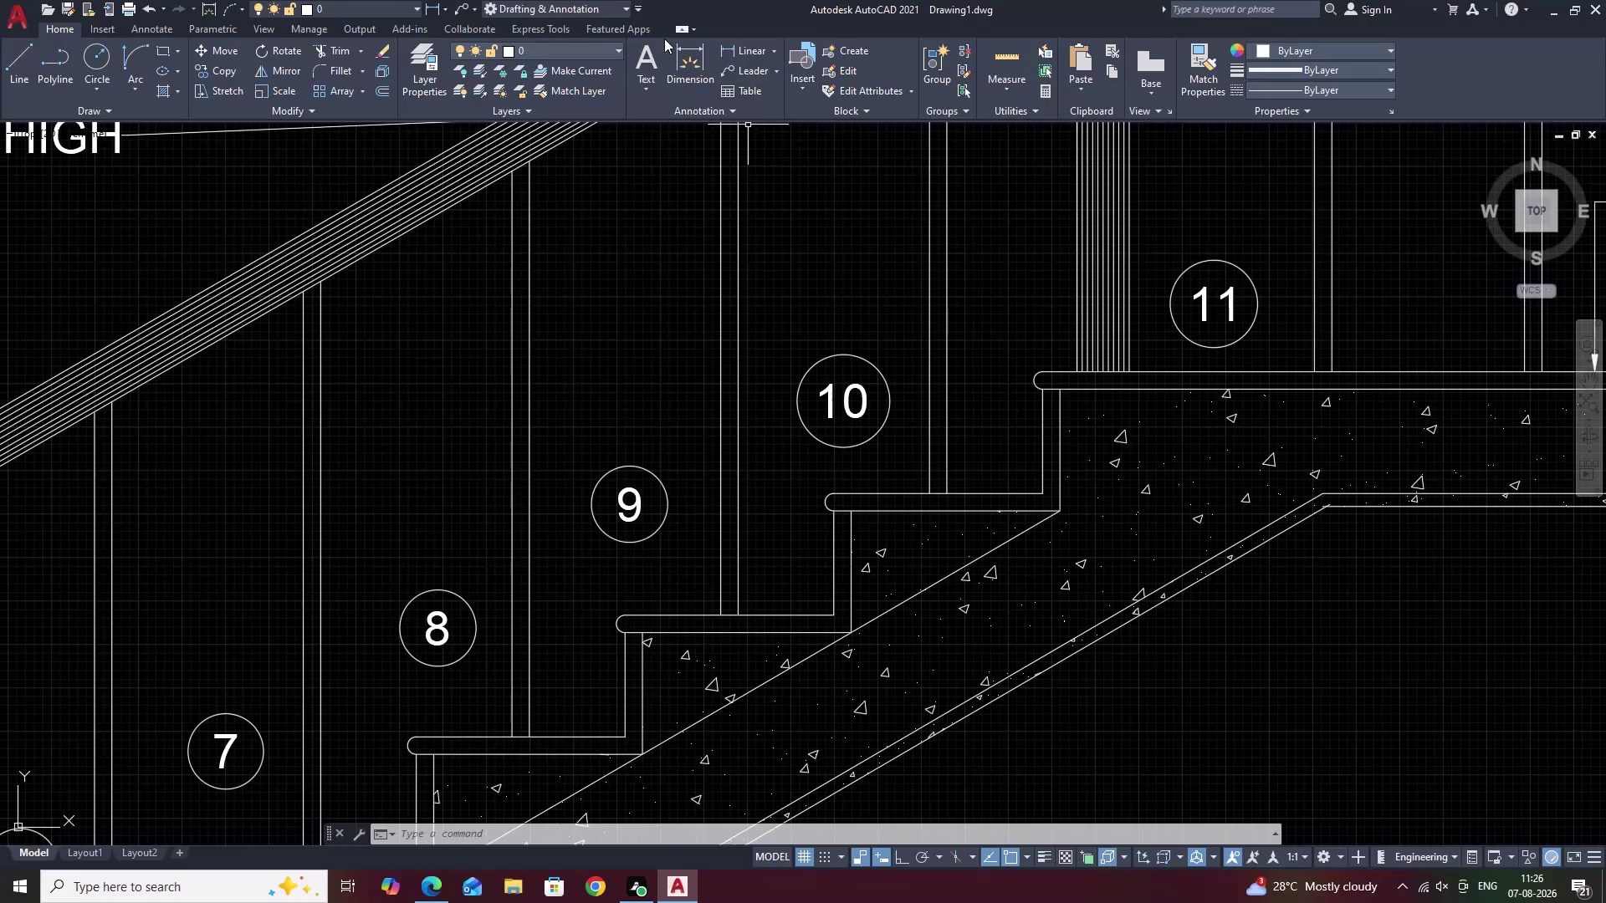
Dimension the landing width from the stair's inner corner to the wall face (3'-3.00").
click(736, 44)
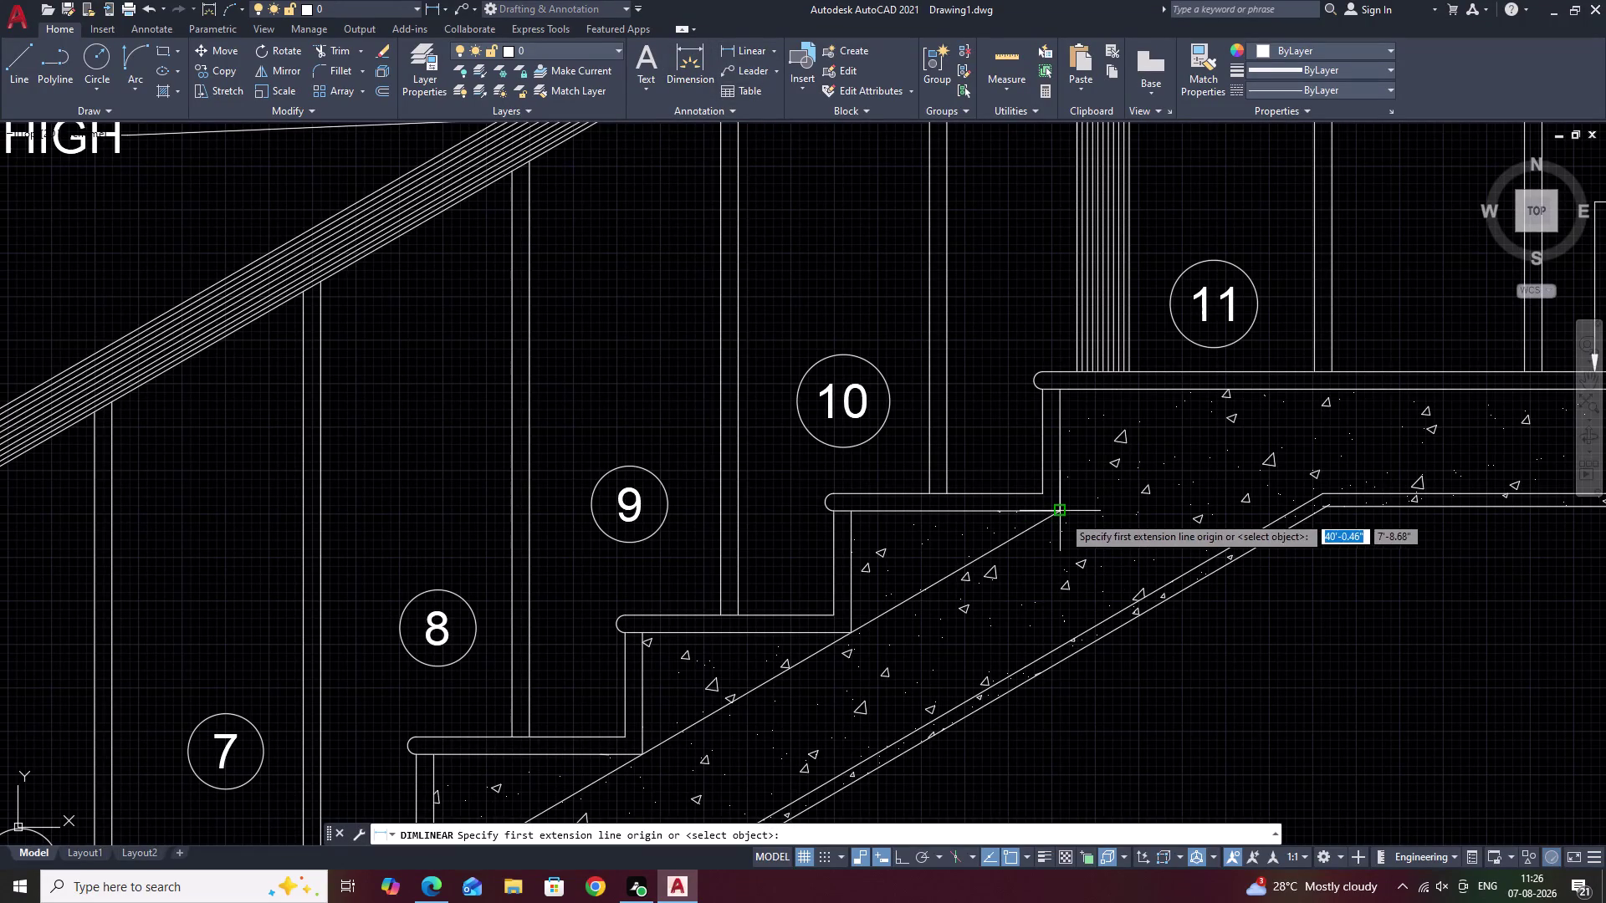
click(1064, 515)
middle_drag(1494, 565, 837, 542)
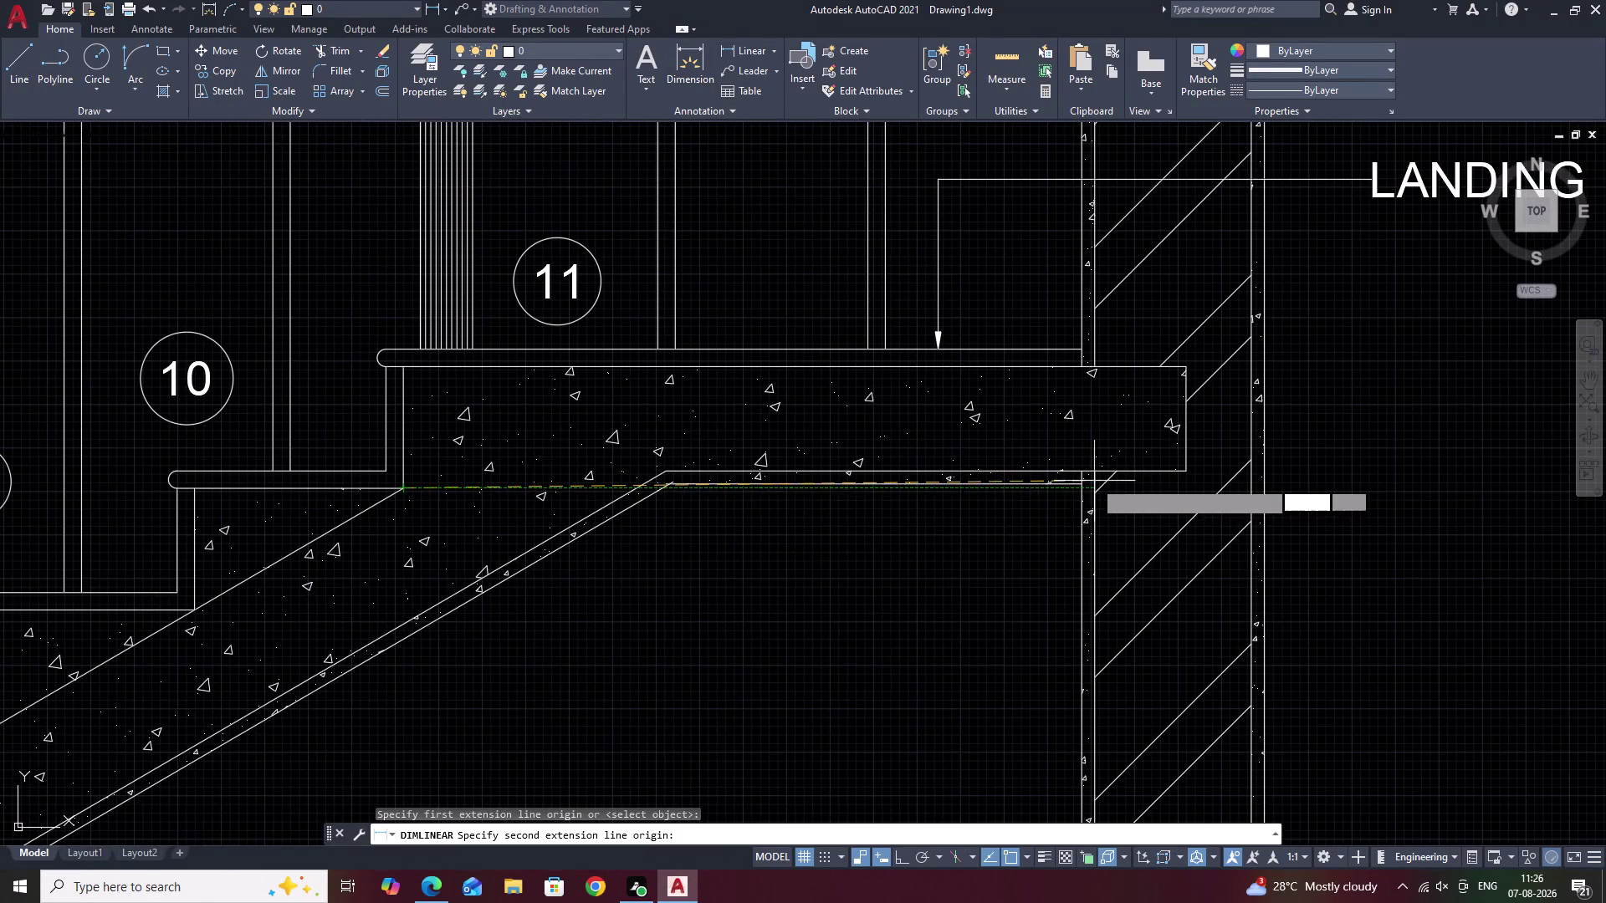
click(1086, 469)
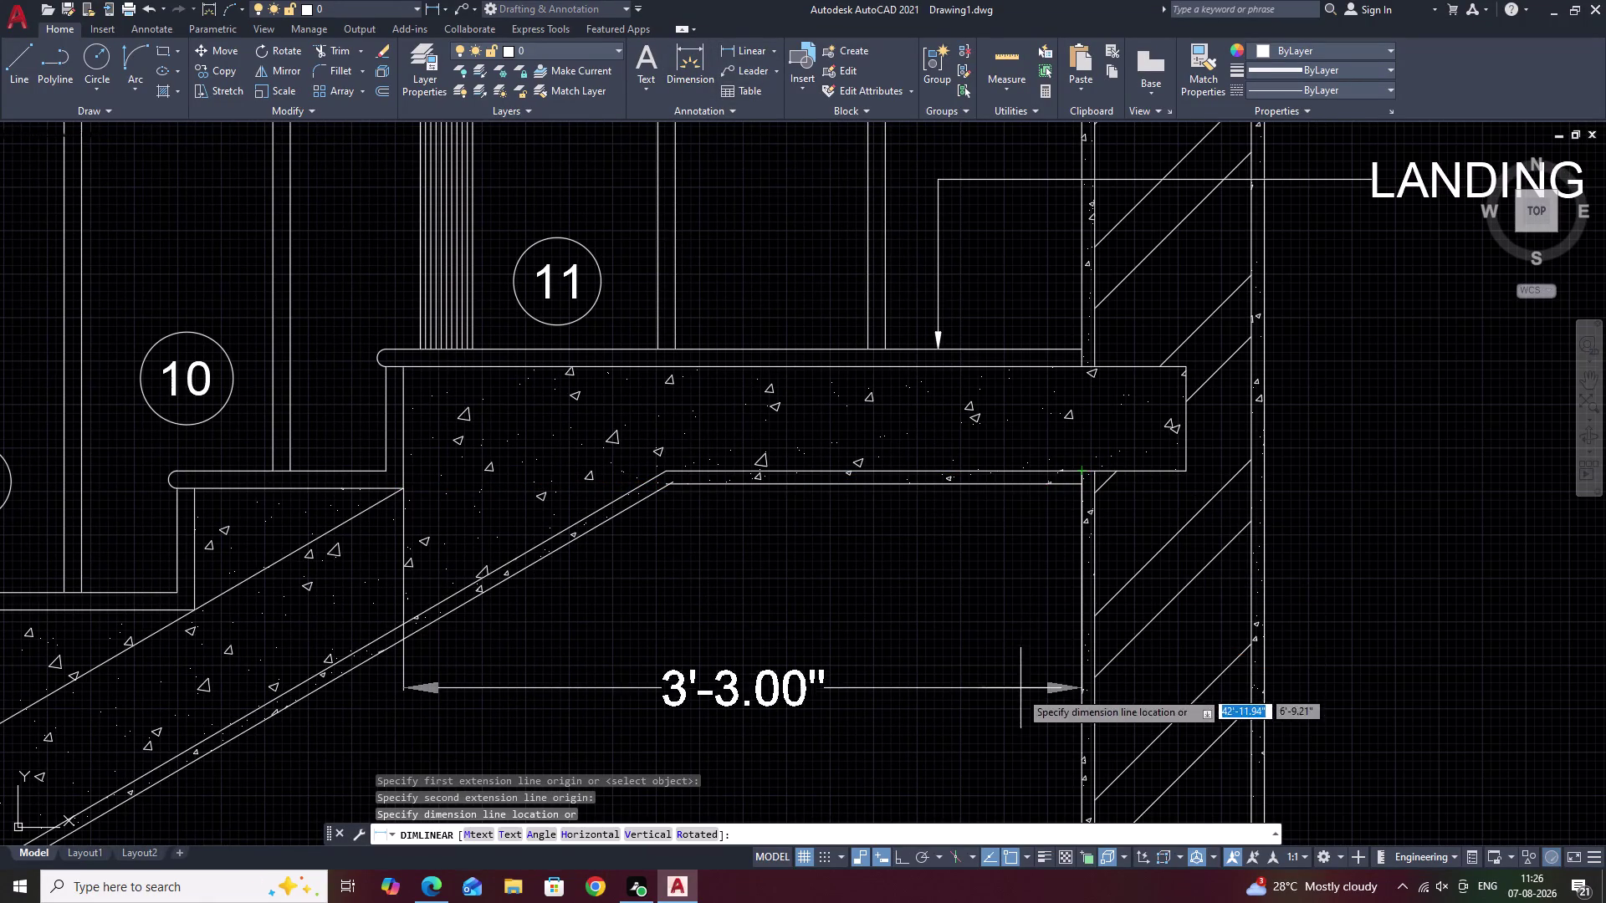
middle_drag(1011, 724, 1021, 484)
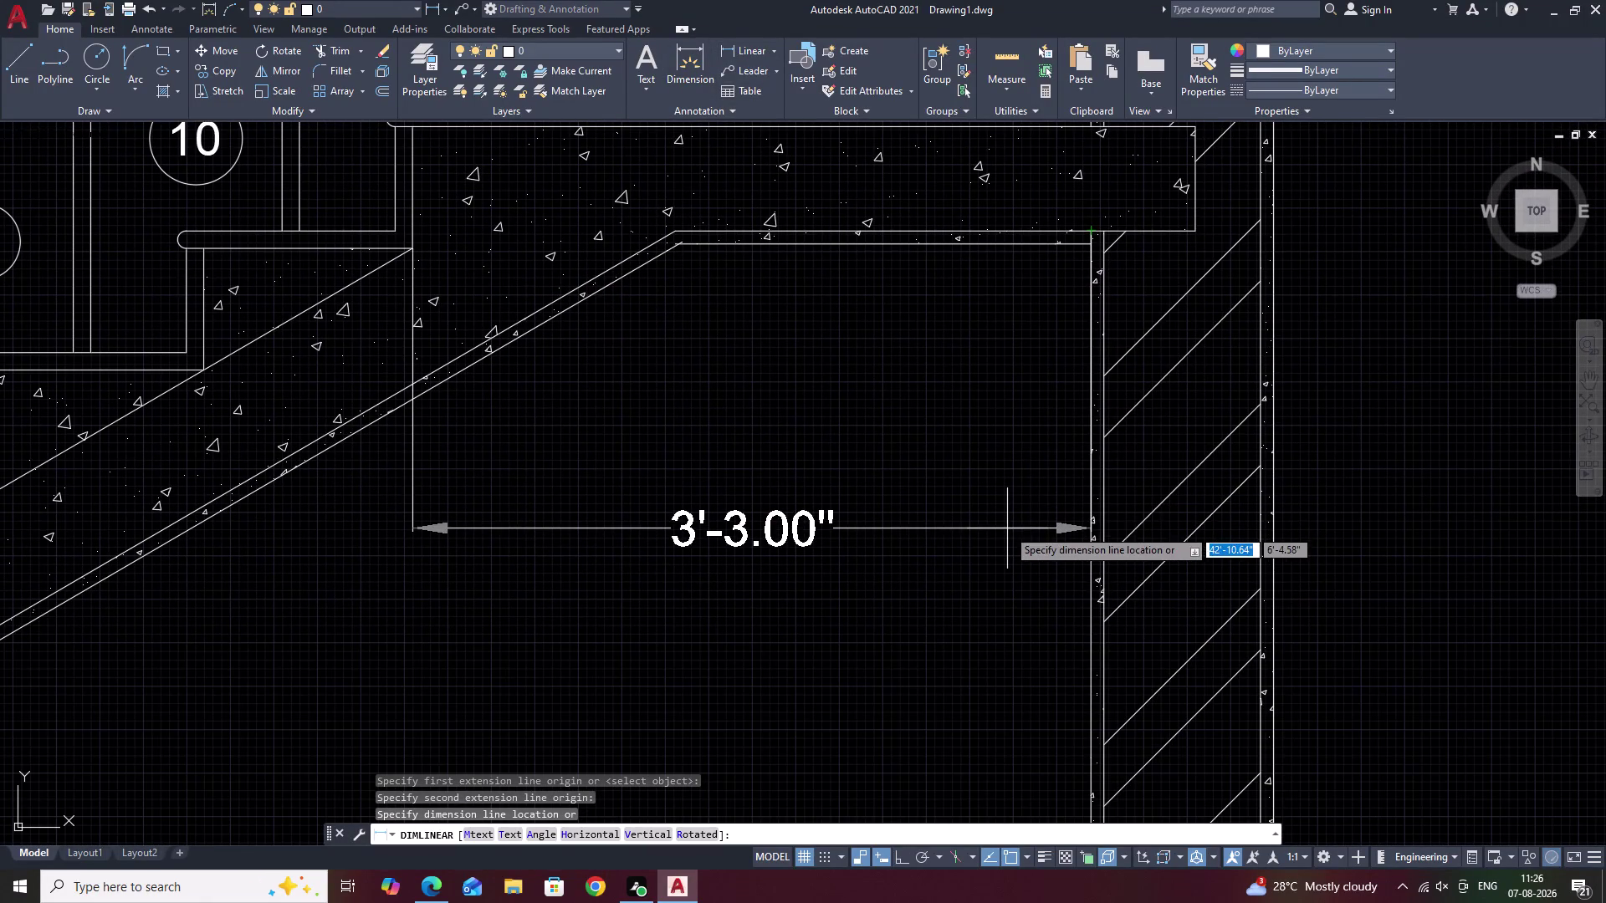
click(1007, 528)
scroll(down, 3)
scroll(down, 3)
middle_drag(1105, 617, 1164, 490)
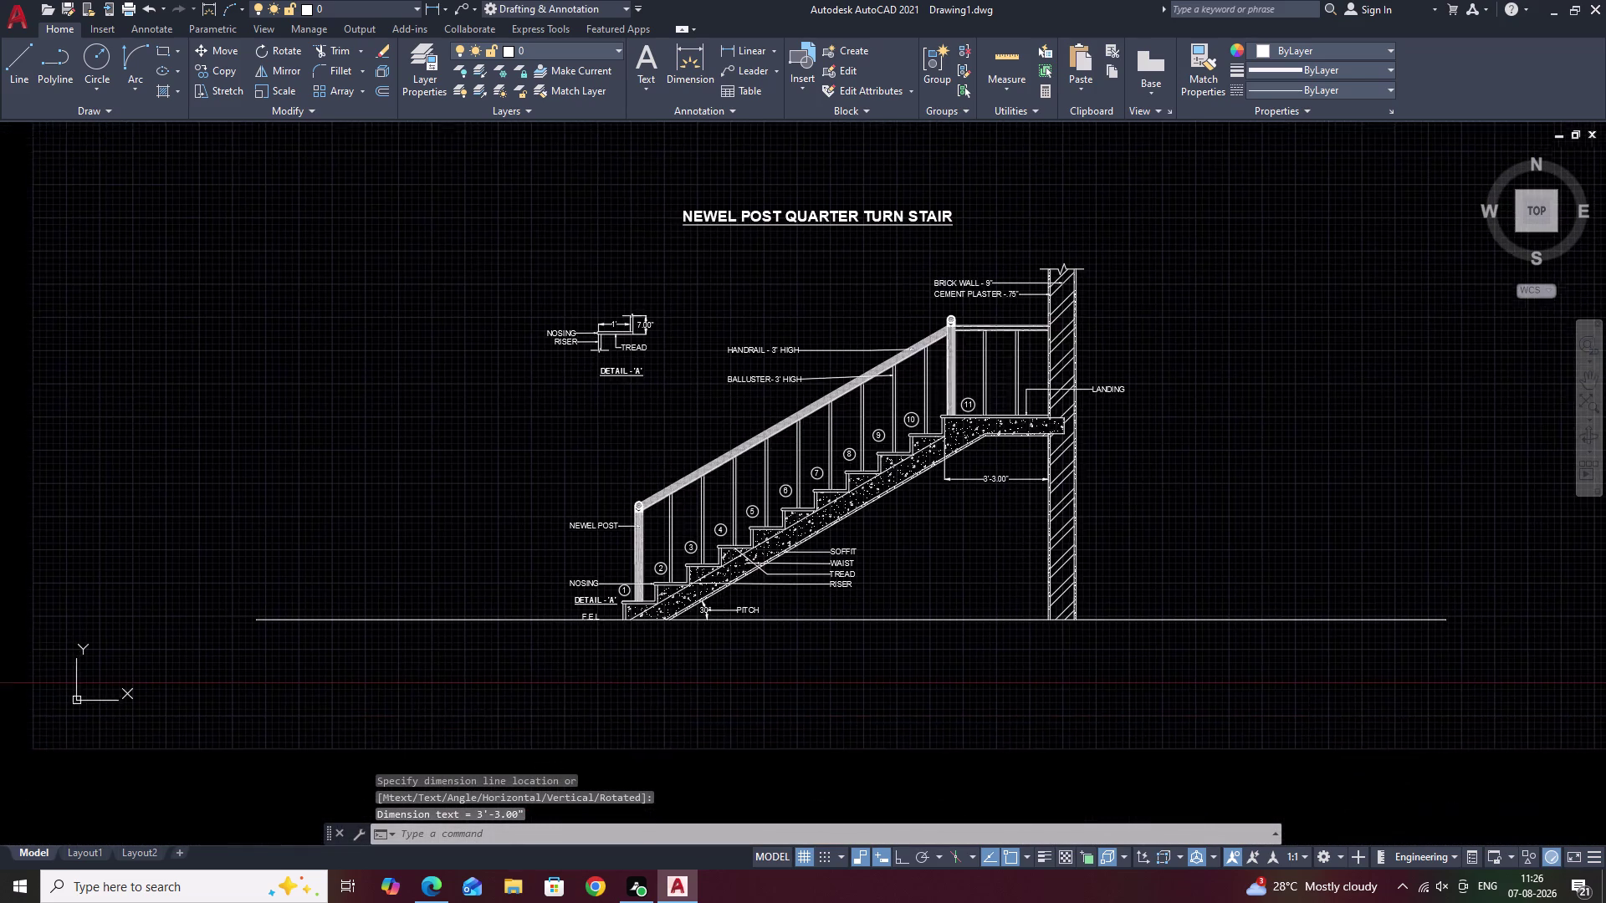
scroll(up, 3)
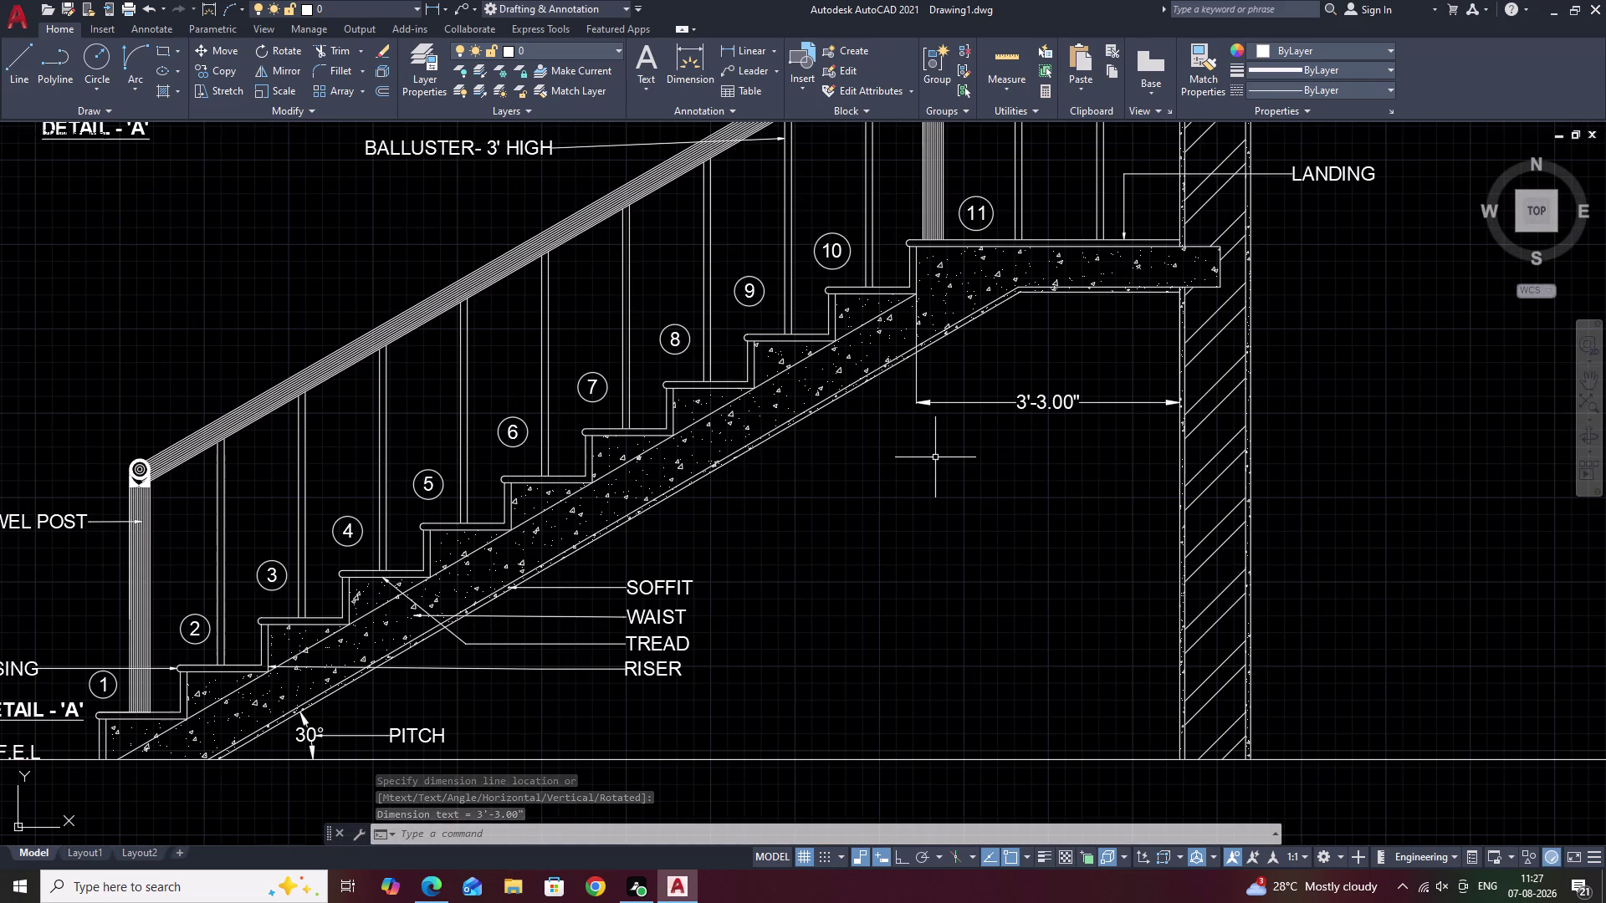
text(D)
key(space)
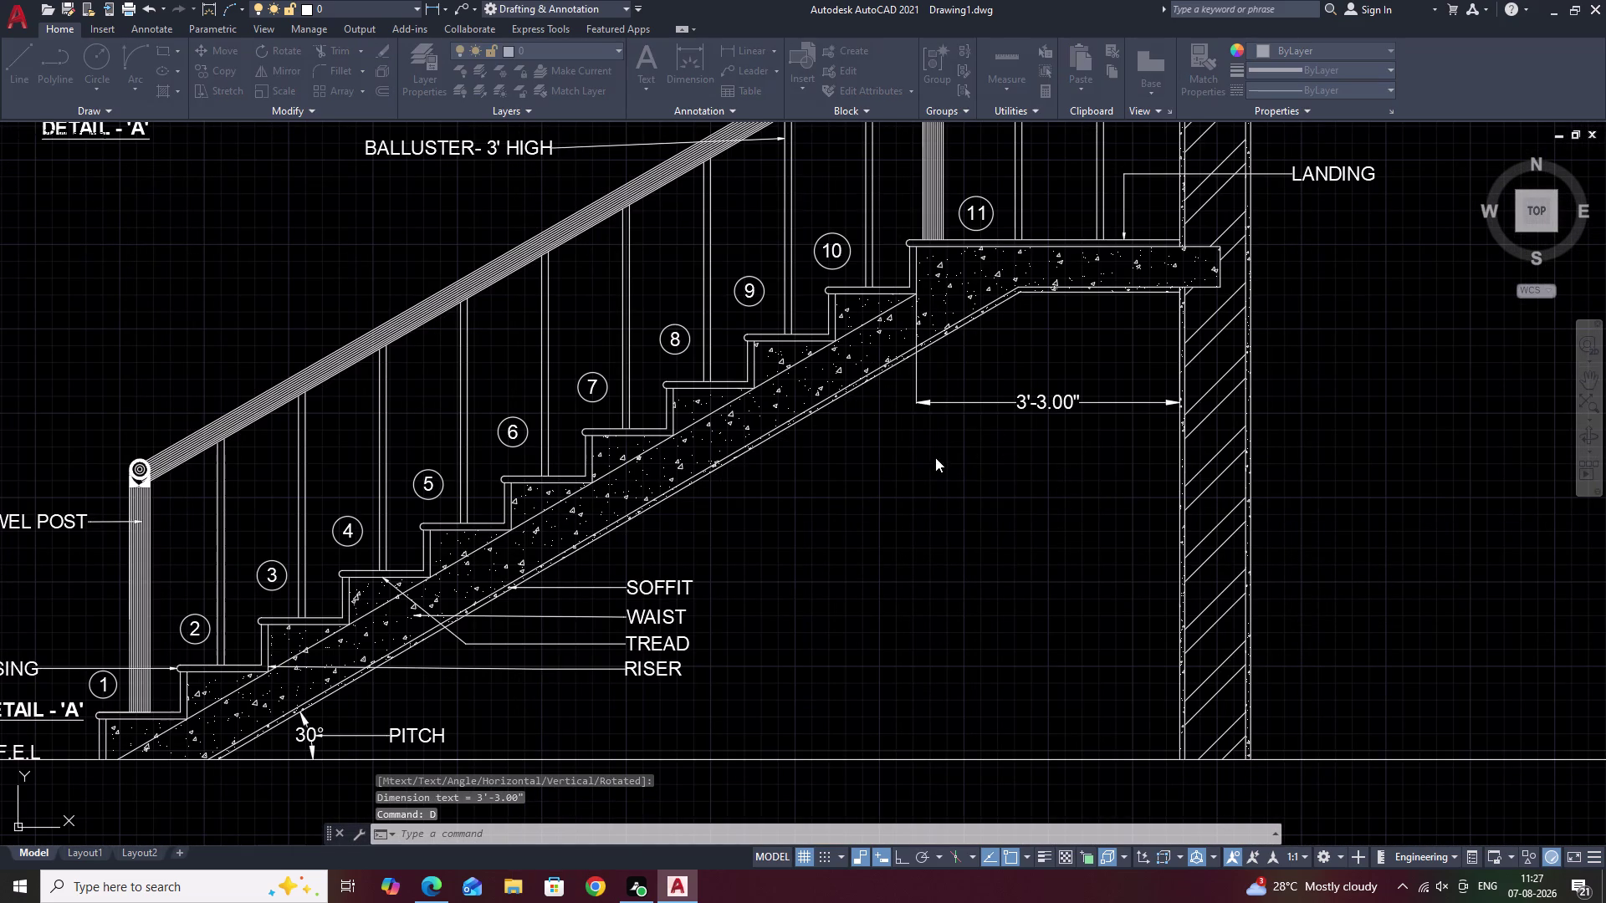
Set the Standard dimension style's linear precision to whole inches (0'-0").
click(976, 408)
right_click(975, 408)
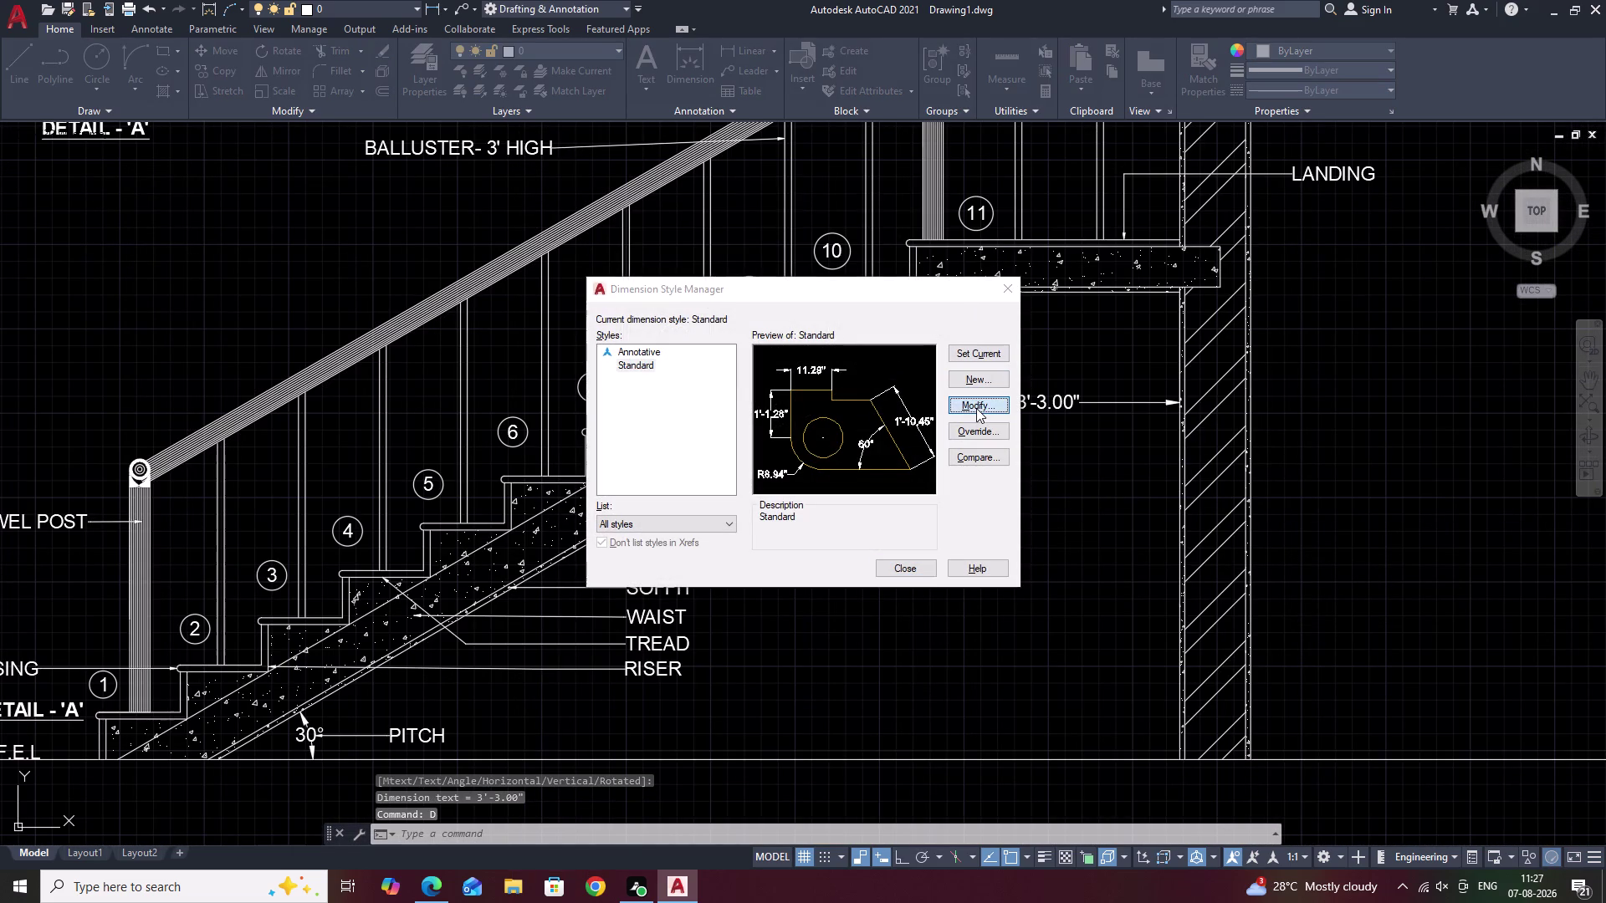
click(798, 258)
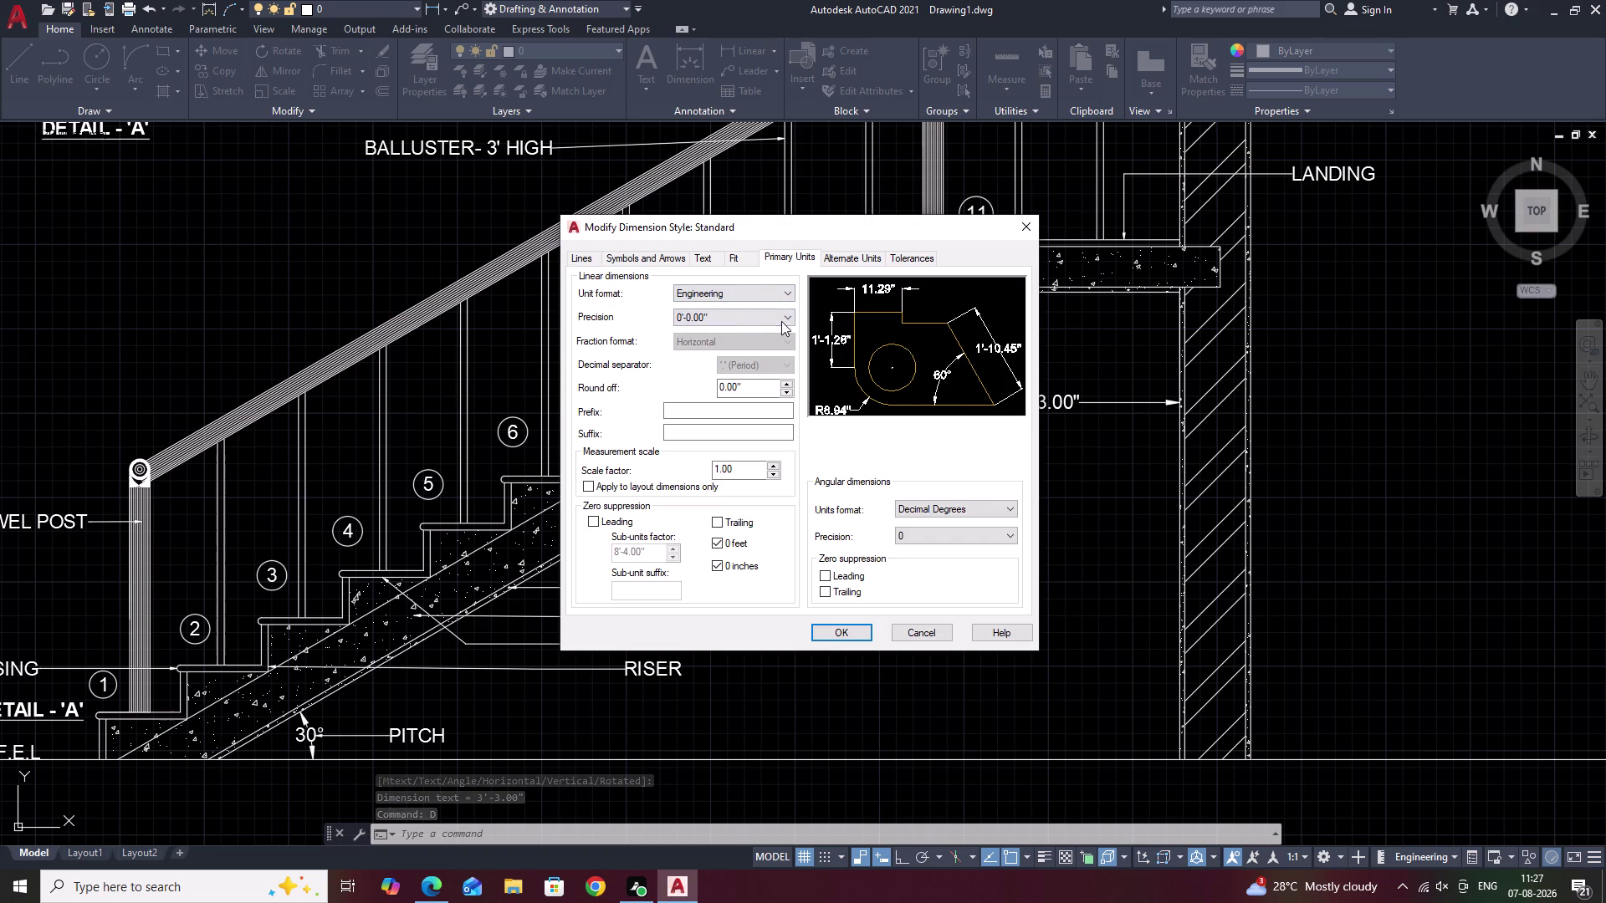
click(781, 322)
click(738, 335)
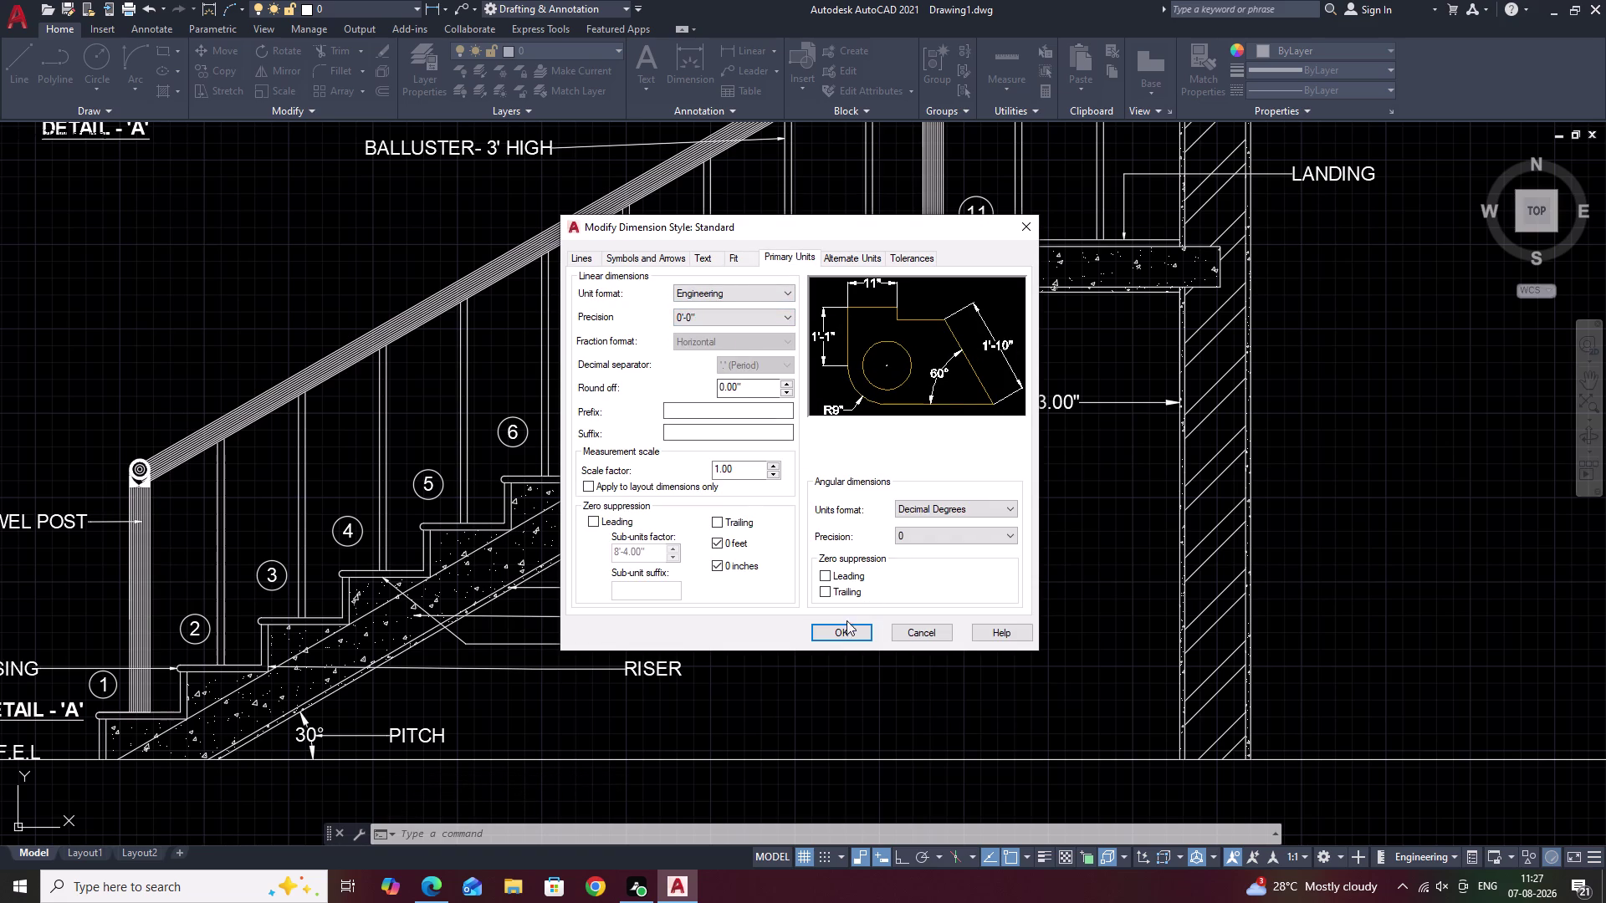
click(847, 627)
click(1005, 283)
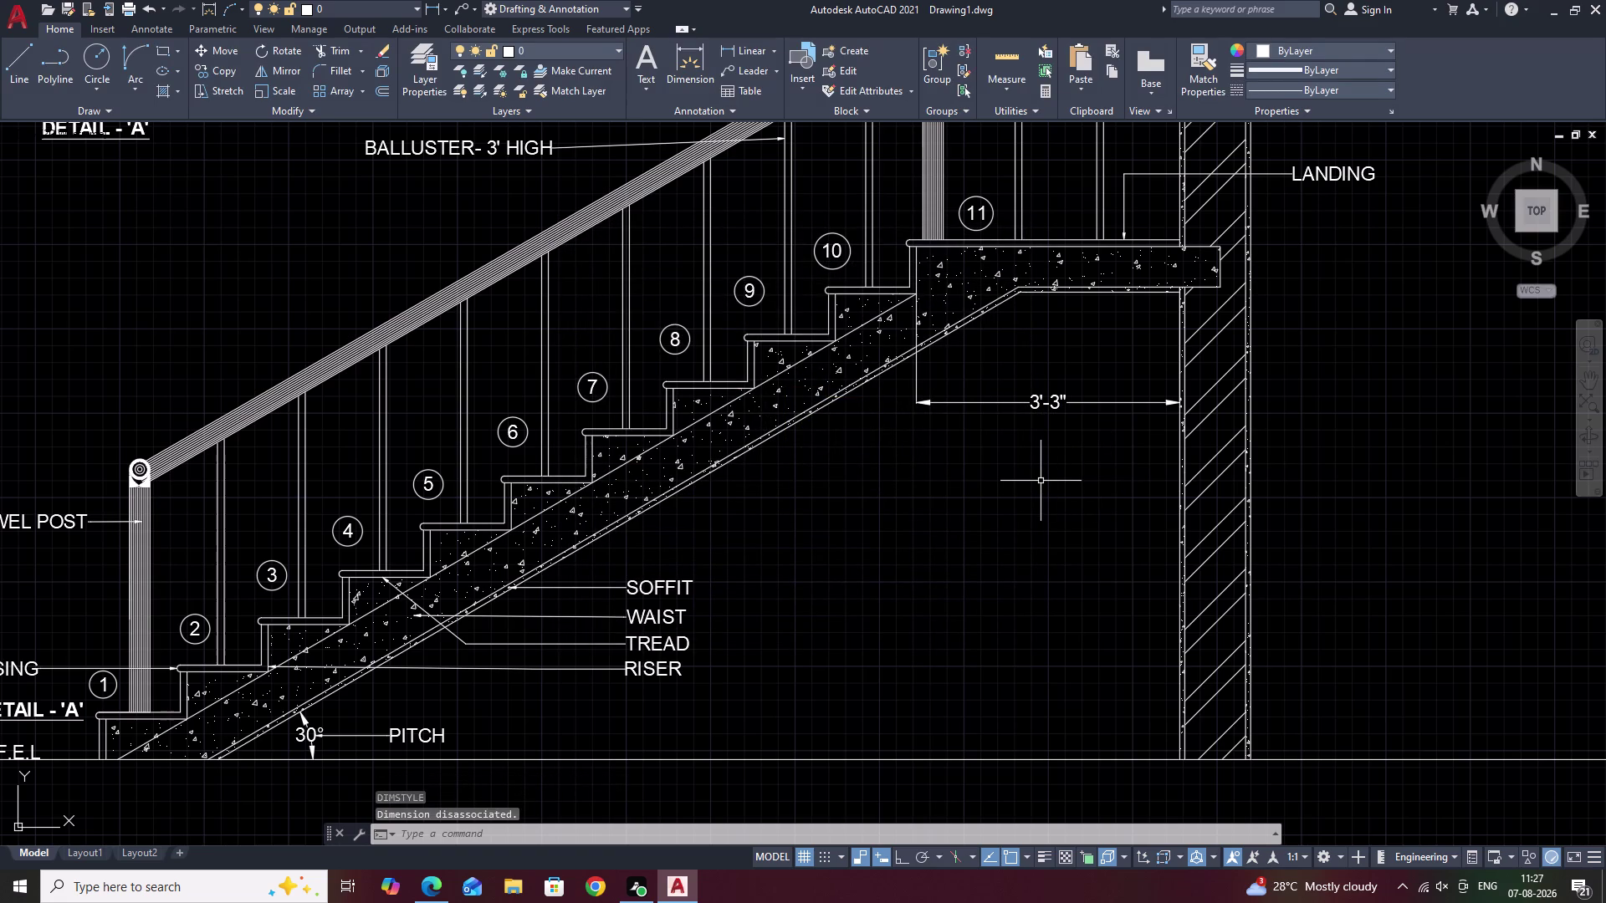
middle_drag(858, 439, 1298, 615)
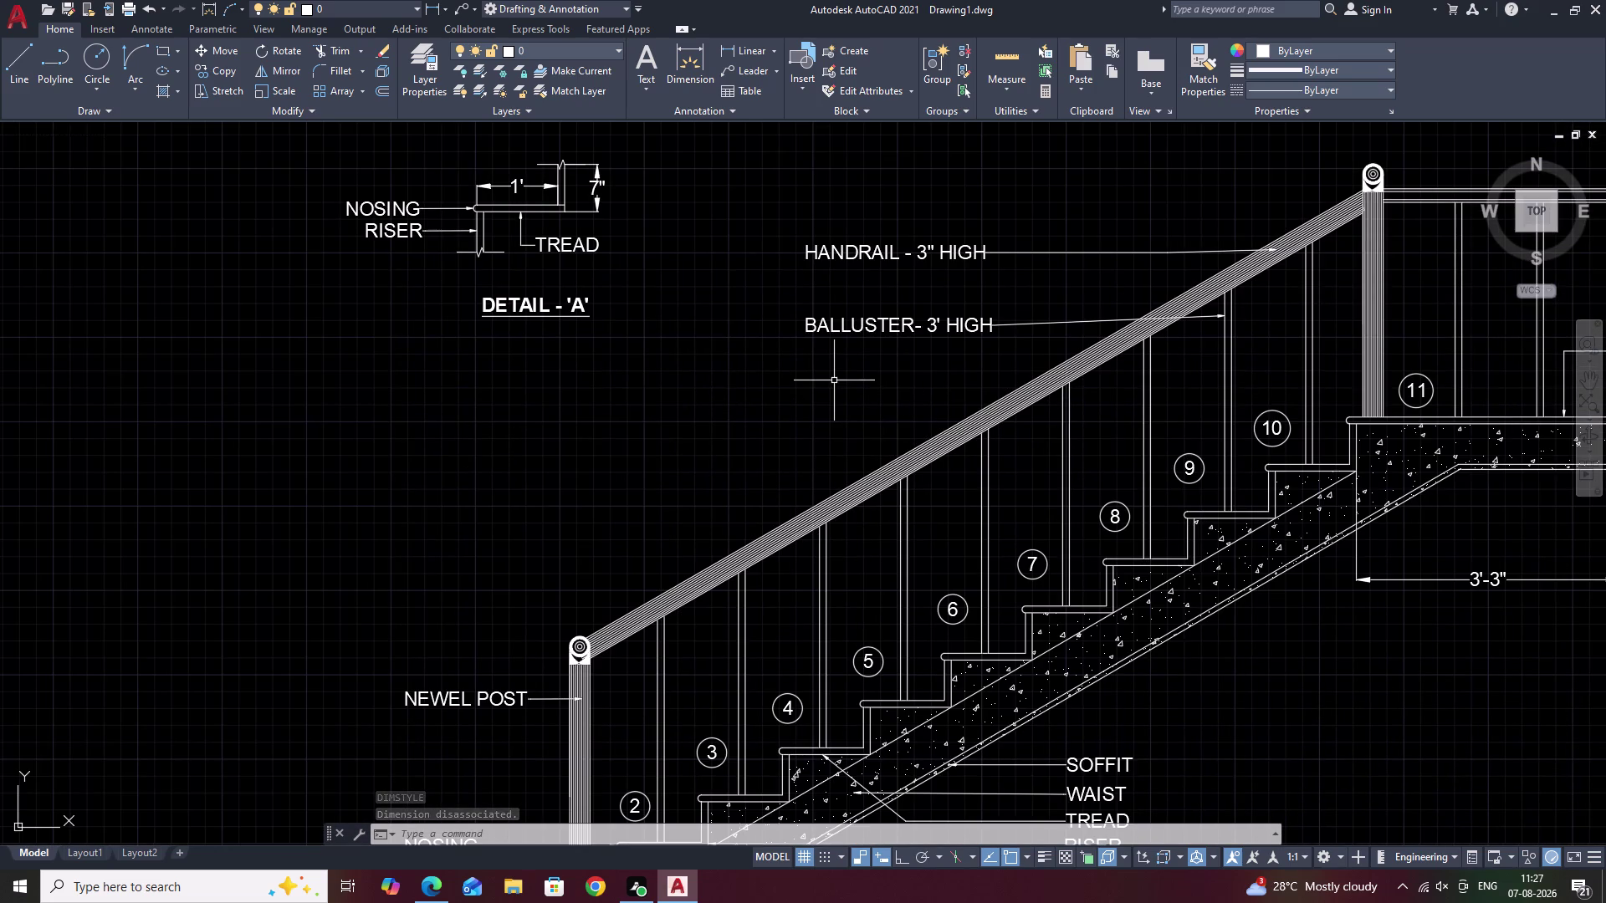
key(Escape)
scroll(down, 3)
middle_drag(1111, 499, 965, 454)
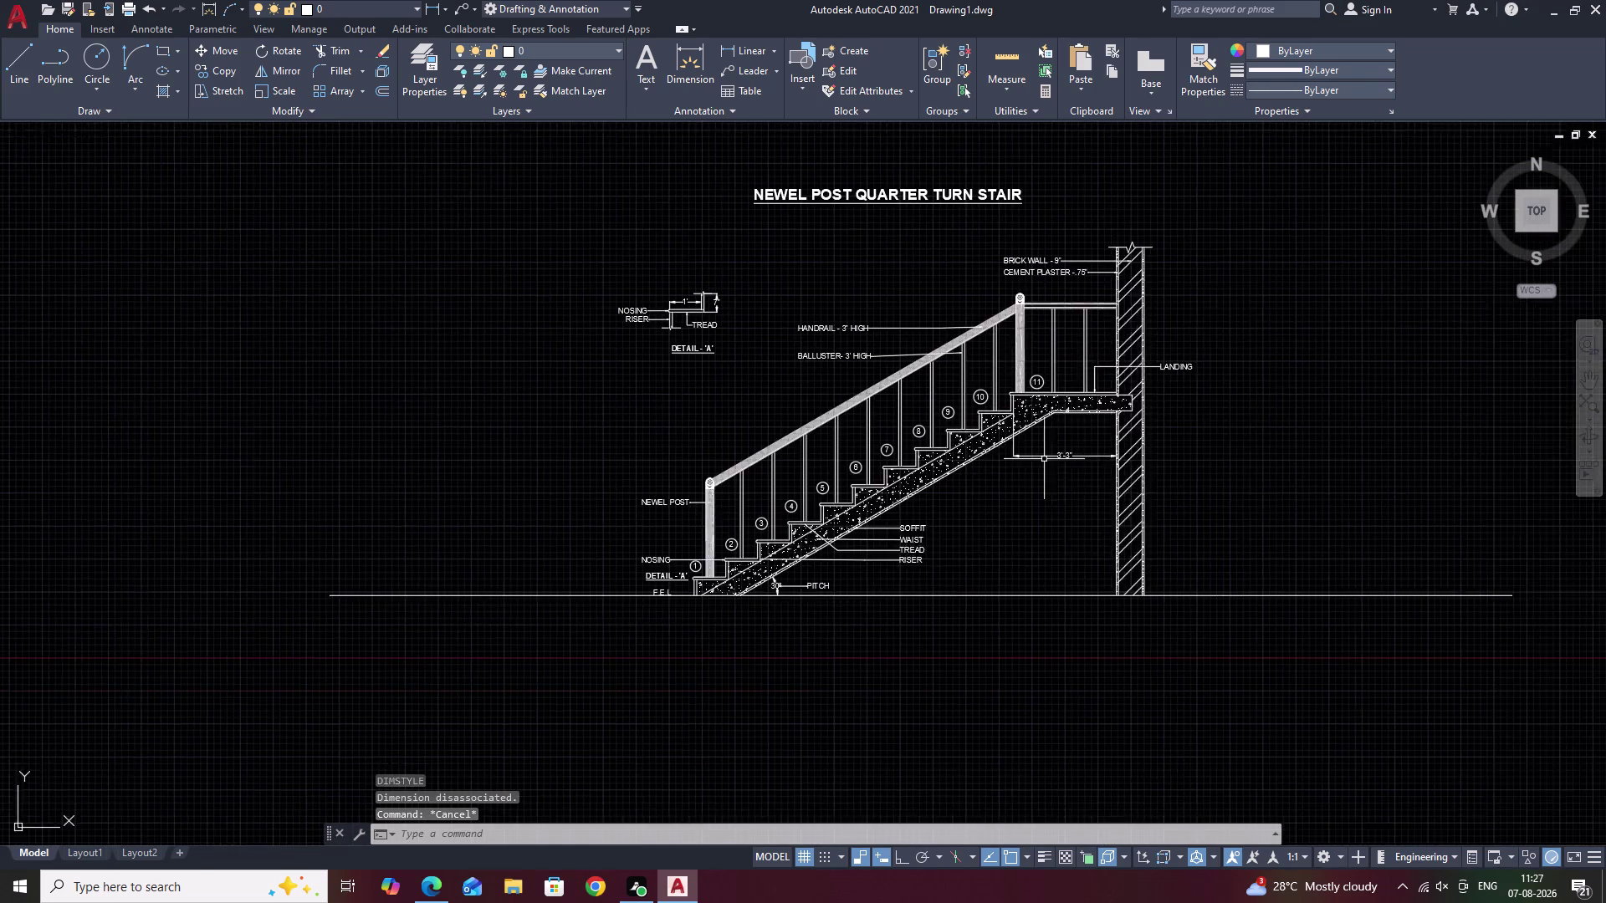
scroll(up, 3)
middle_drag(952, 488, 1047, 448)
middle_drag(994, 523, 1029, 444)
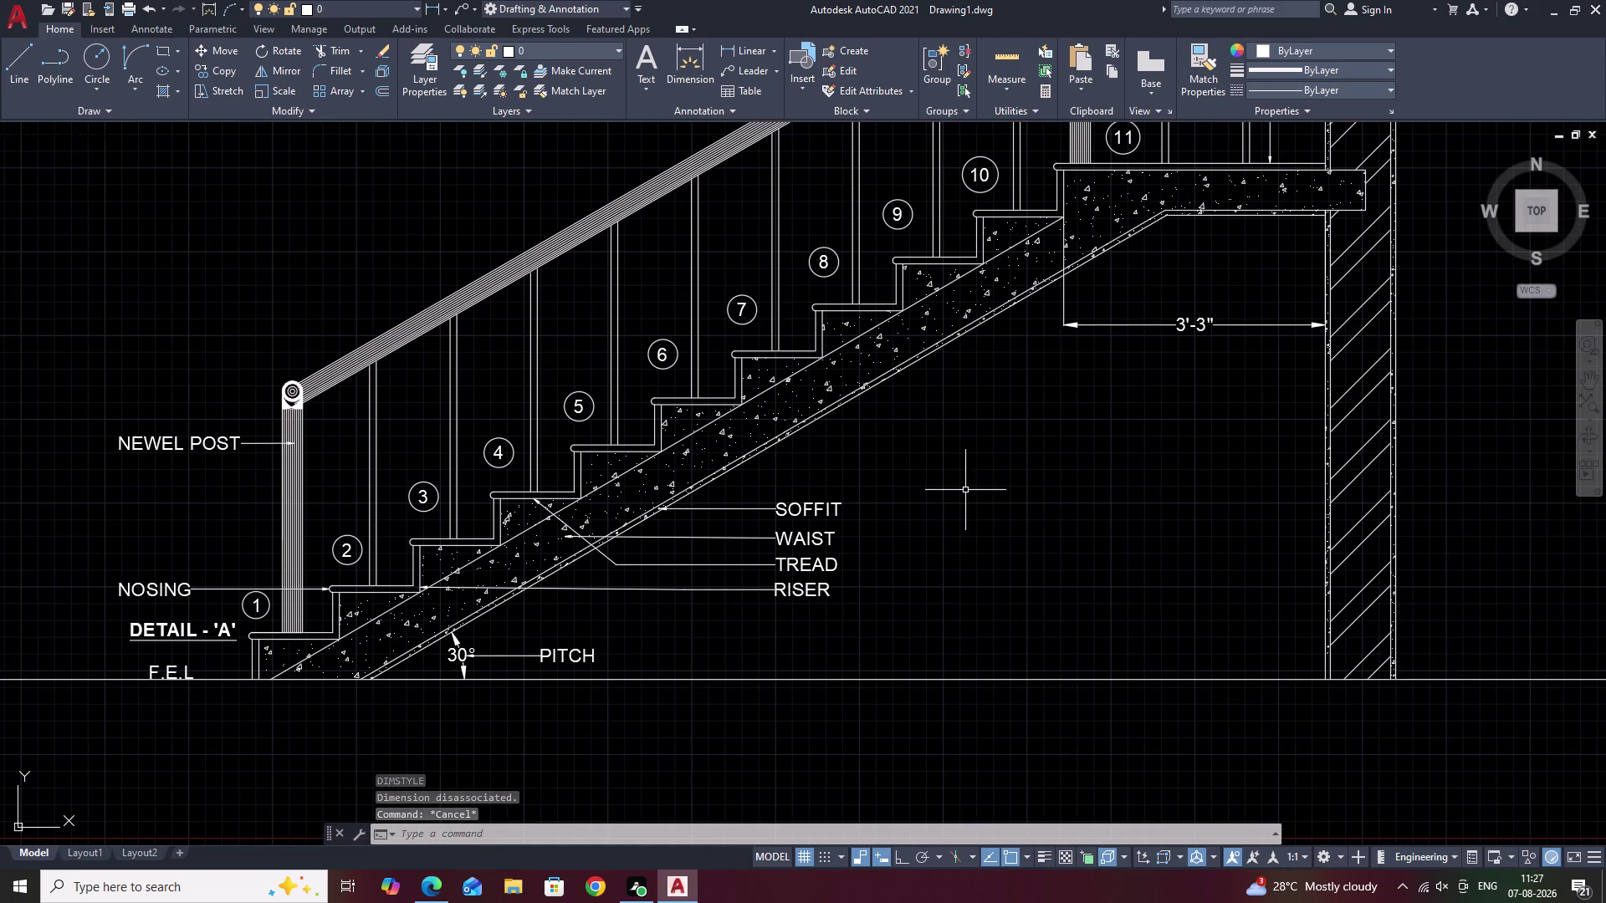
middle_drag(1019, 461, 999, 496)
scroll(down, 3)
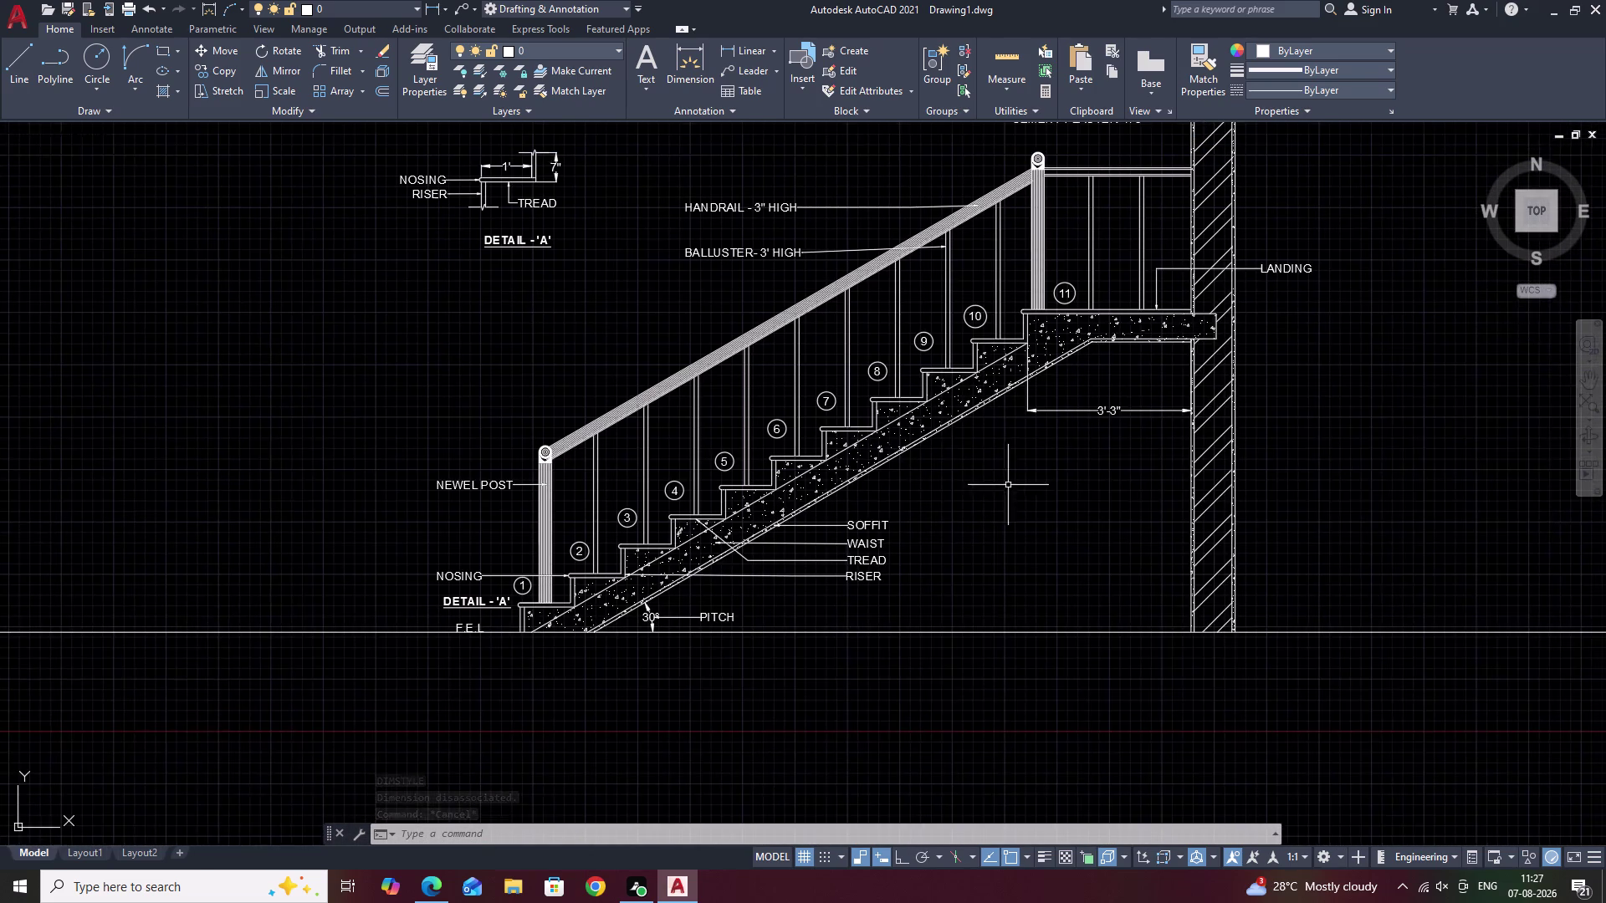
middle_drag(998, 497, 954, 563)
middle_drag(999, 523, 985, 543)
scroll(up, 3)
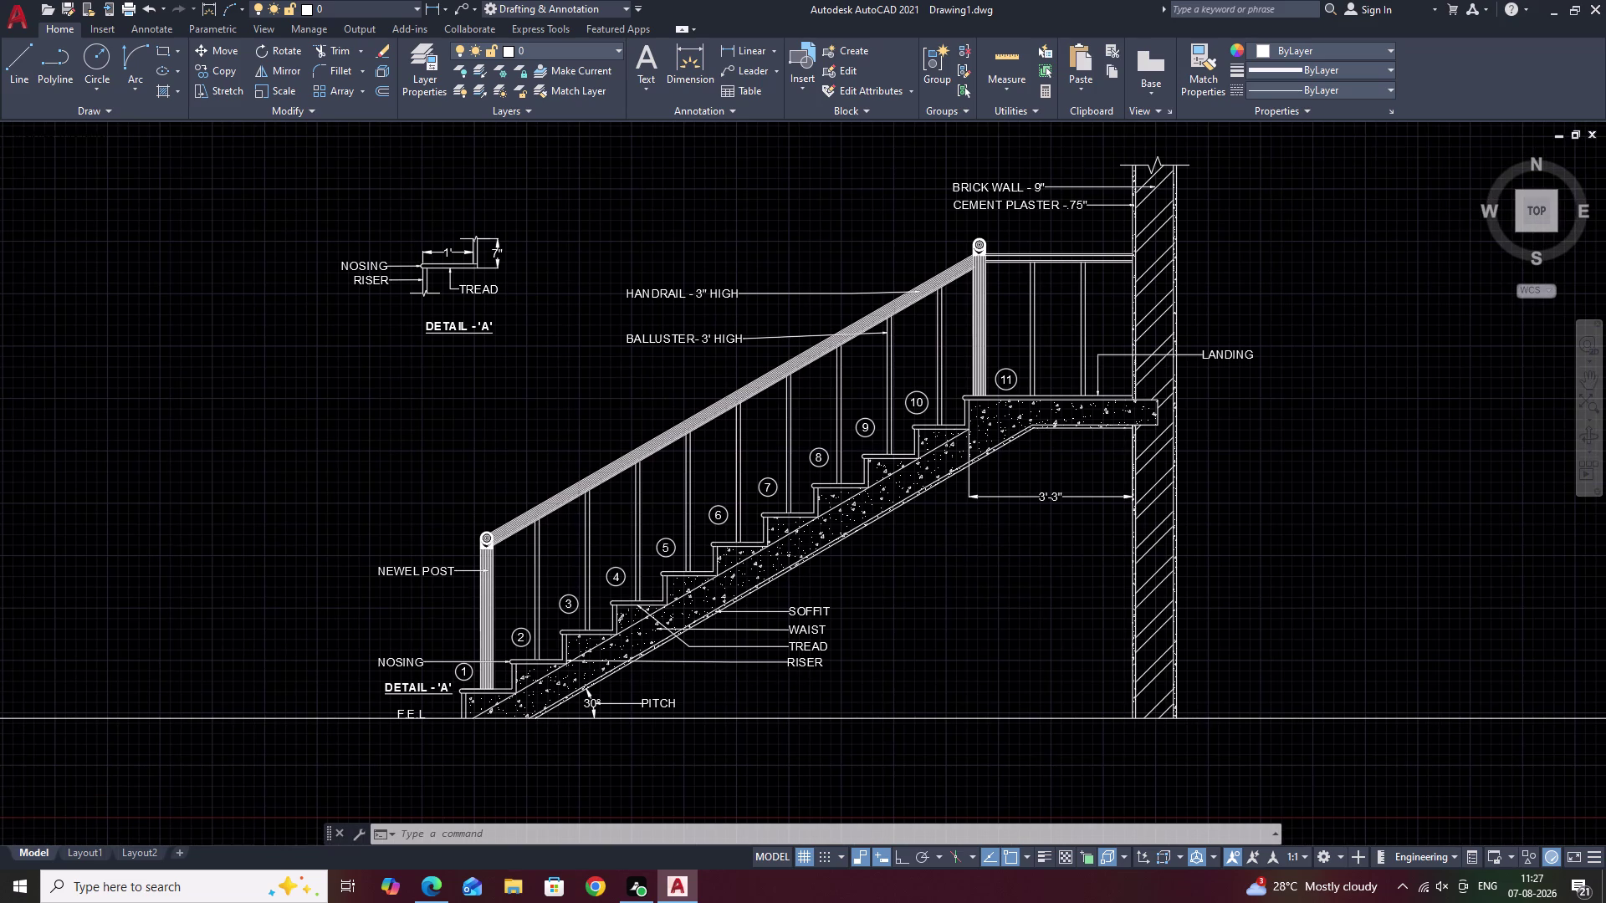
scroll(down, 3)
middle_drag(978, 550, 1017, 577)
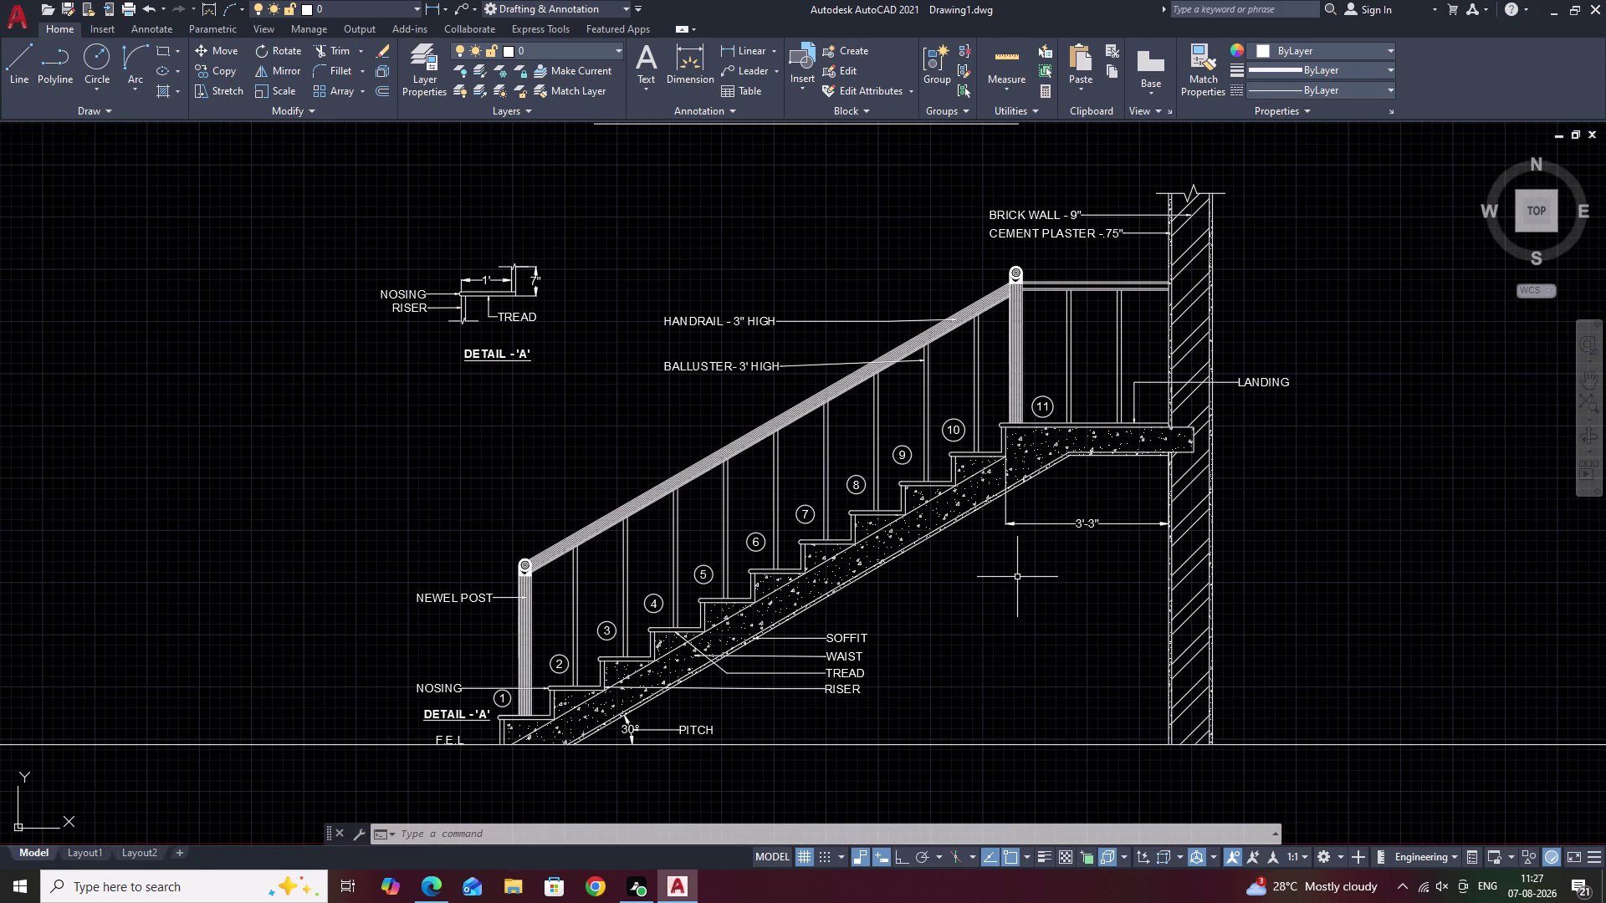
middle_drag(1017, 577, 1017, 617)
middle_drag(1017, 616, 1019, 624)
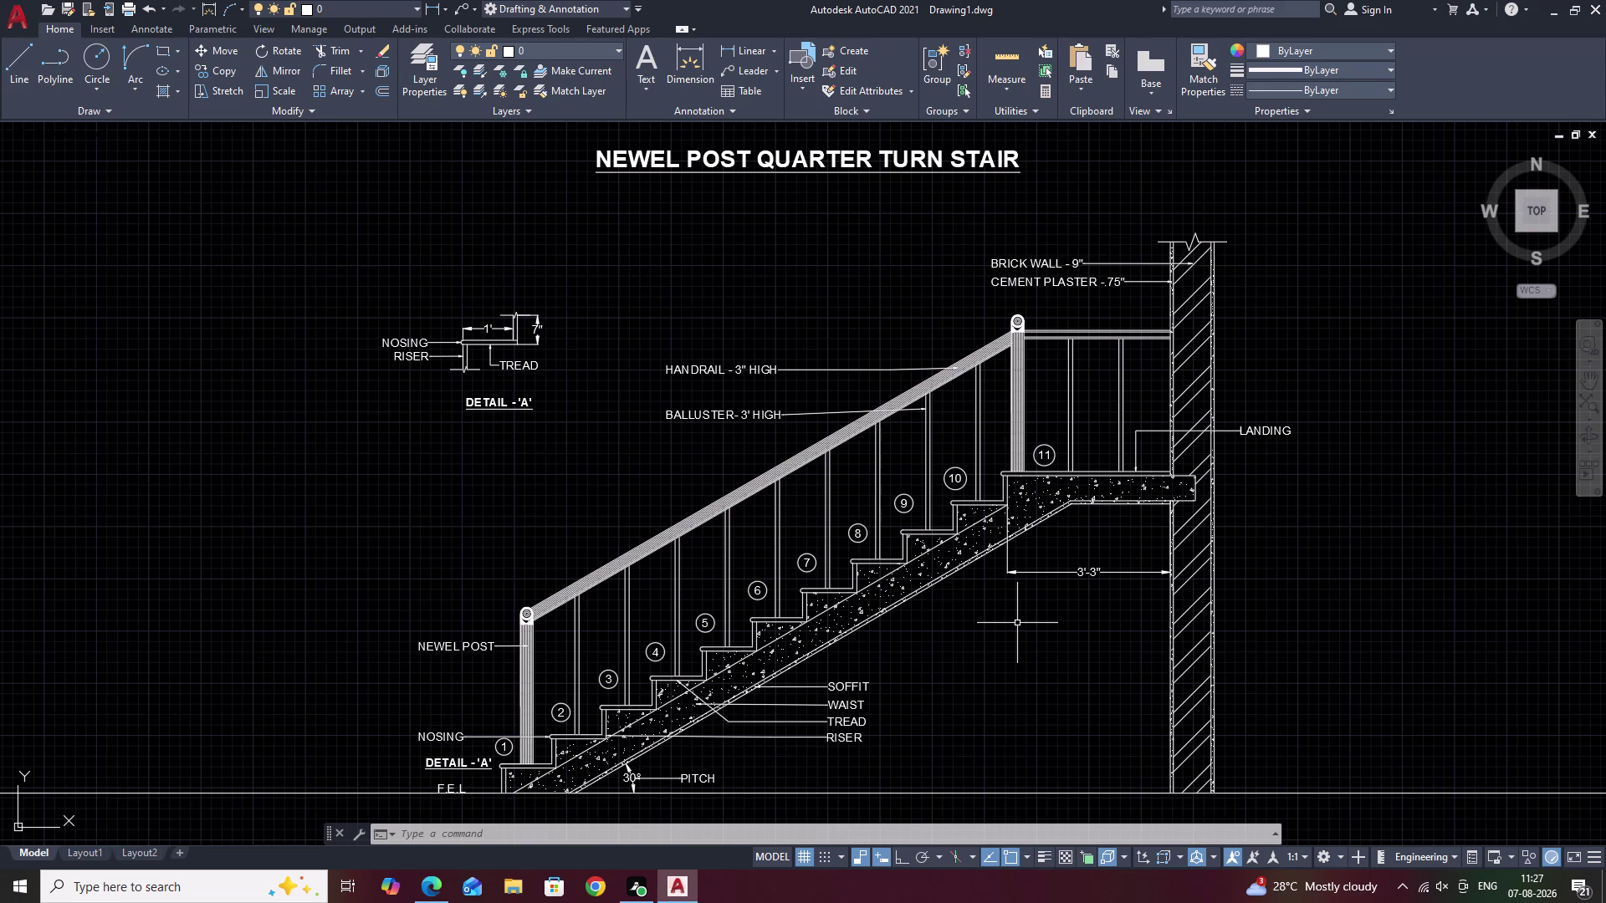
key(ctrl+s)
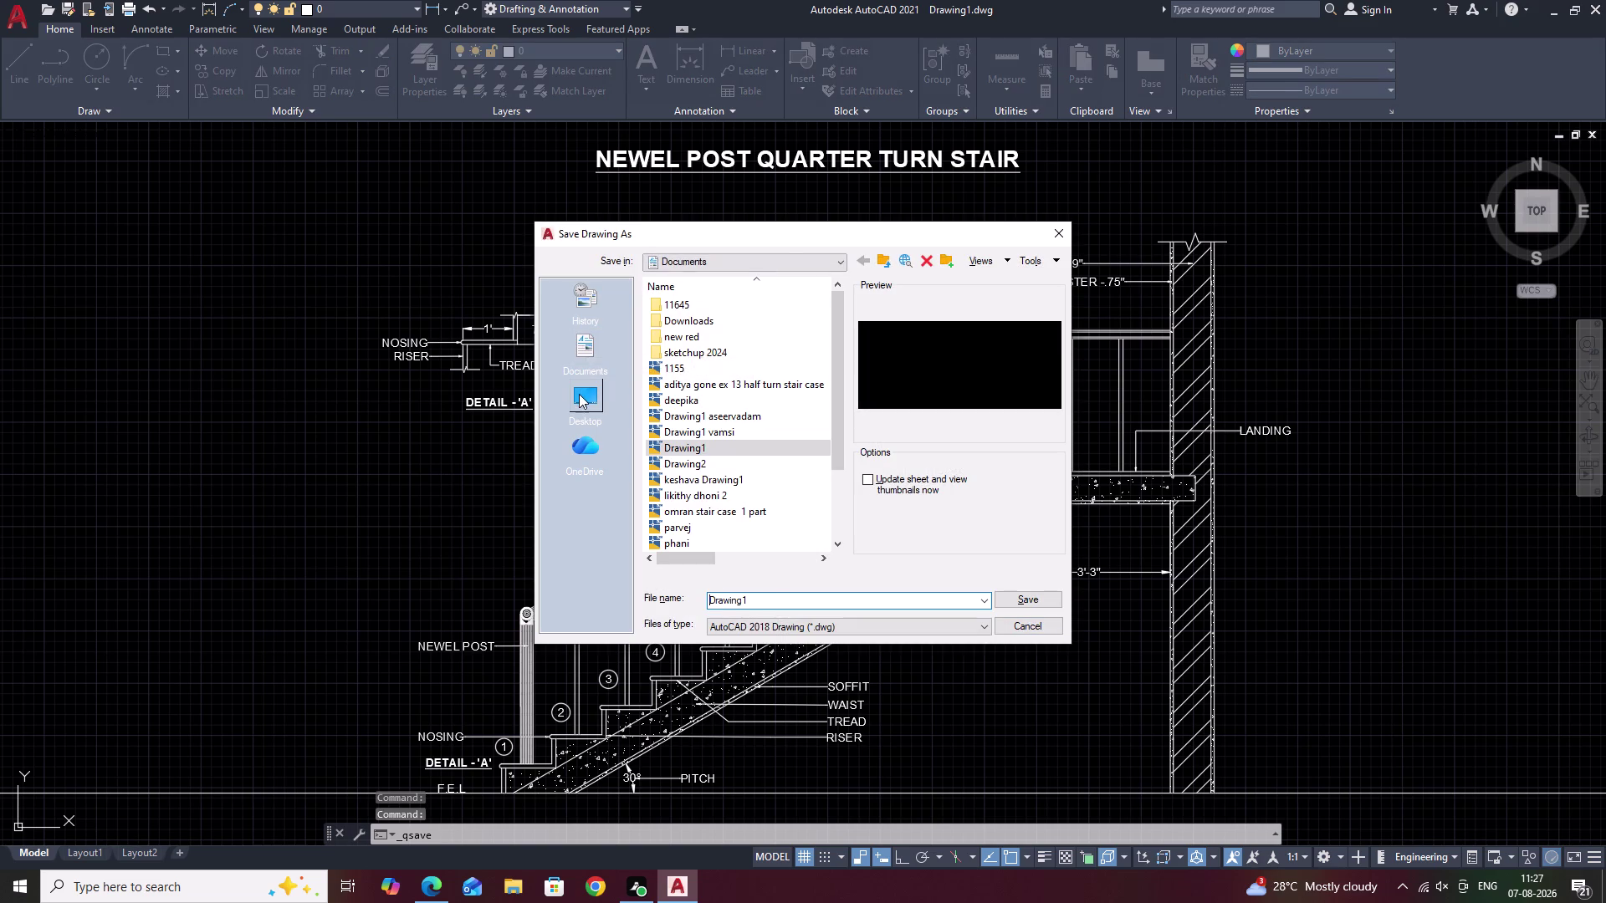
Navigate the Save Drawing As dialog to the Documents > 11645 folder.
click(579, 394)
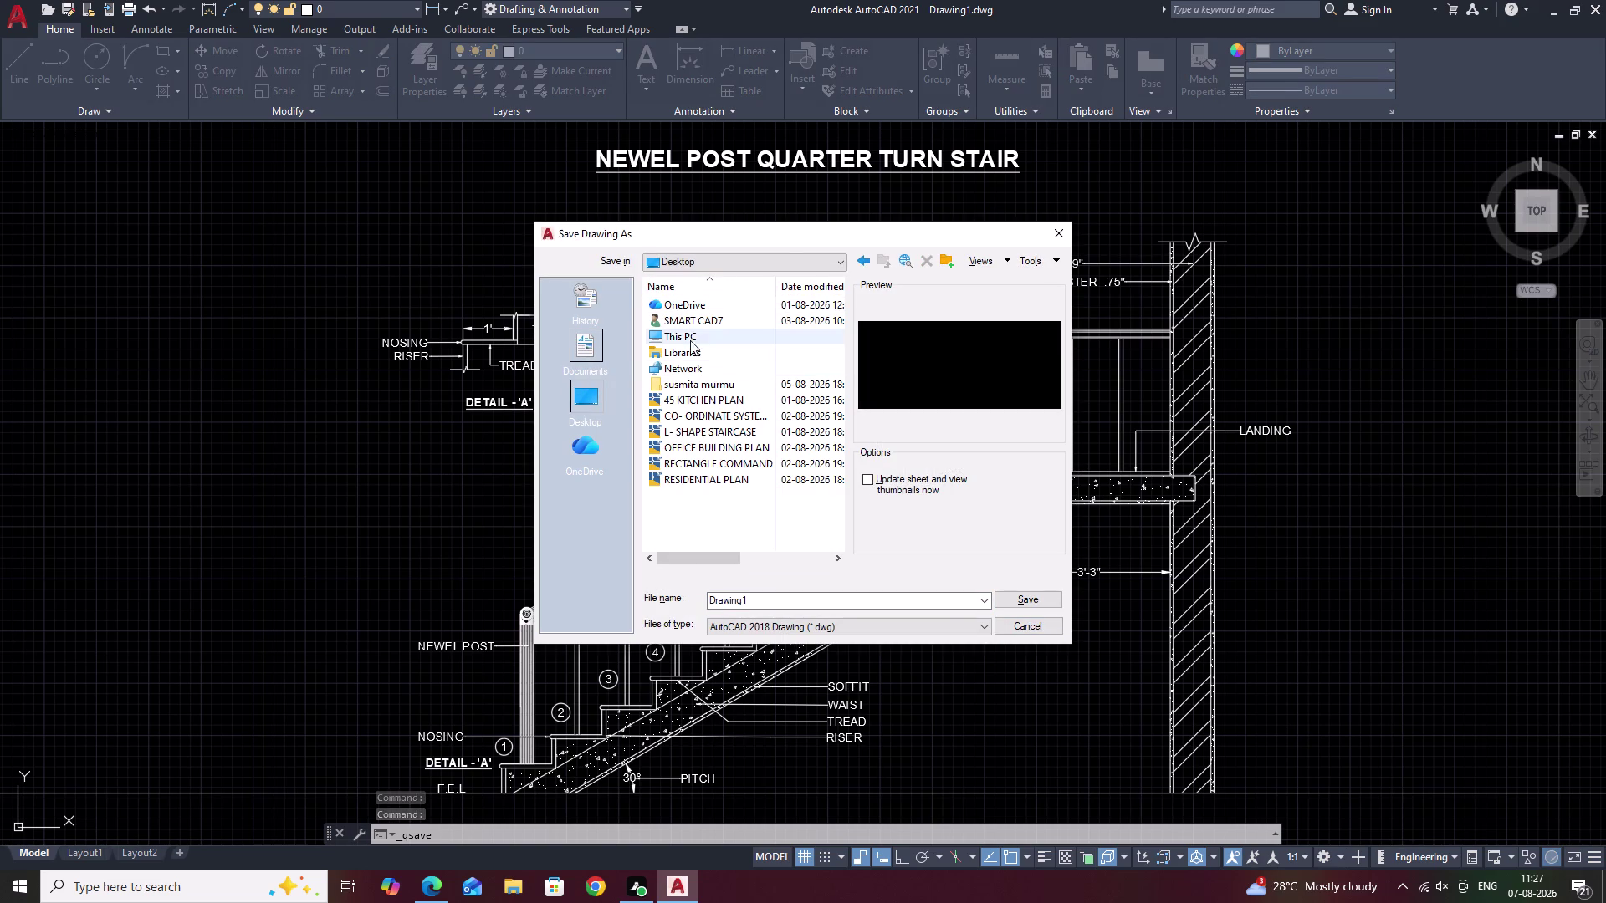
click(596, 351)
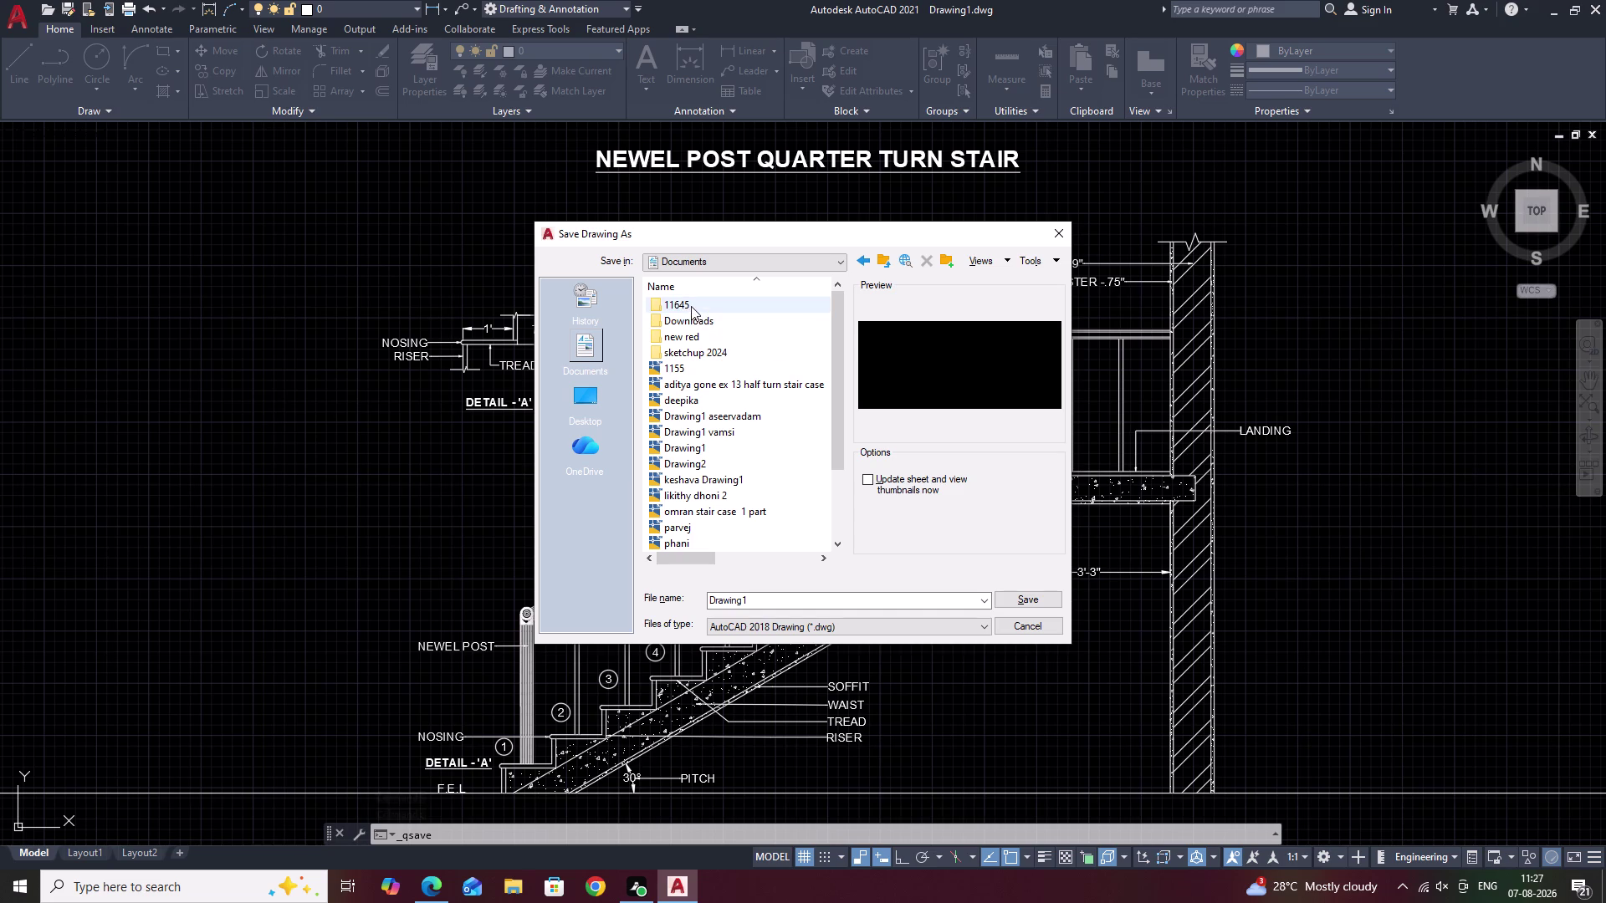
click(691, 306)
right_click(691, 306)
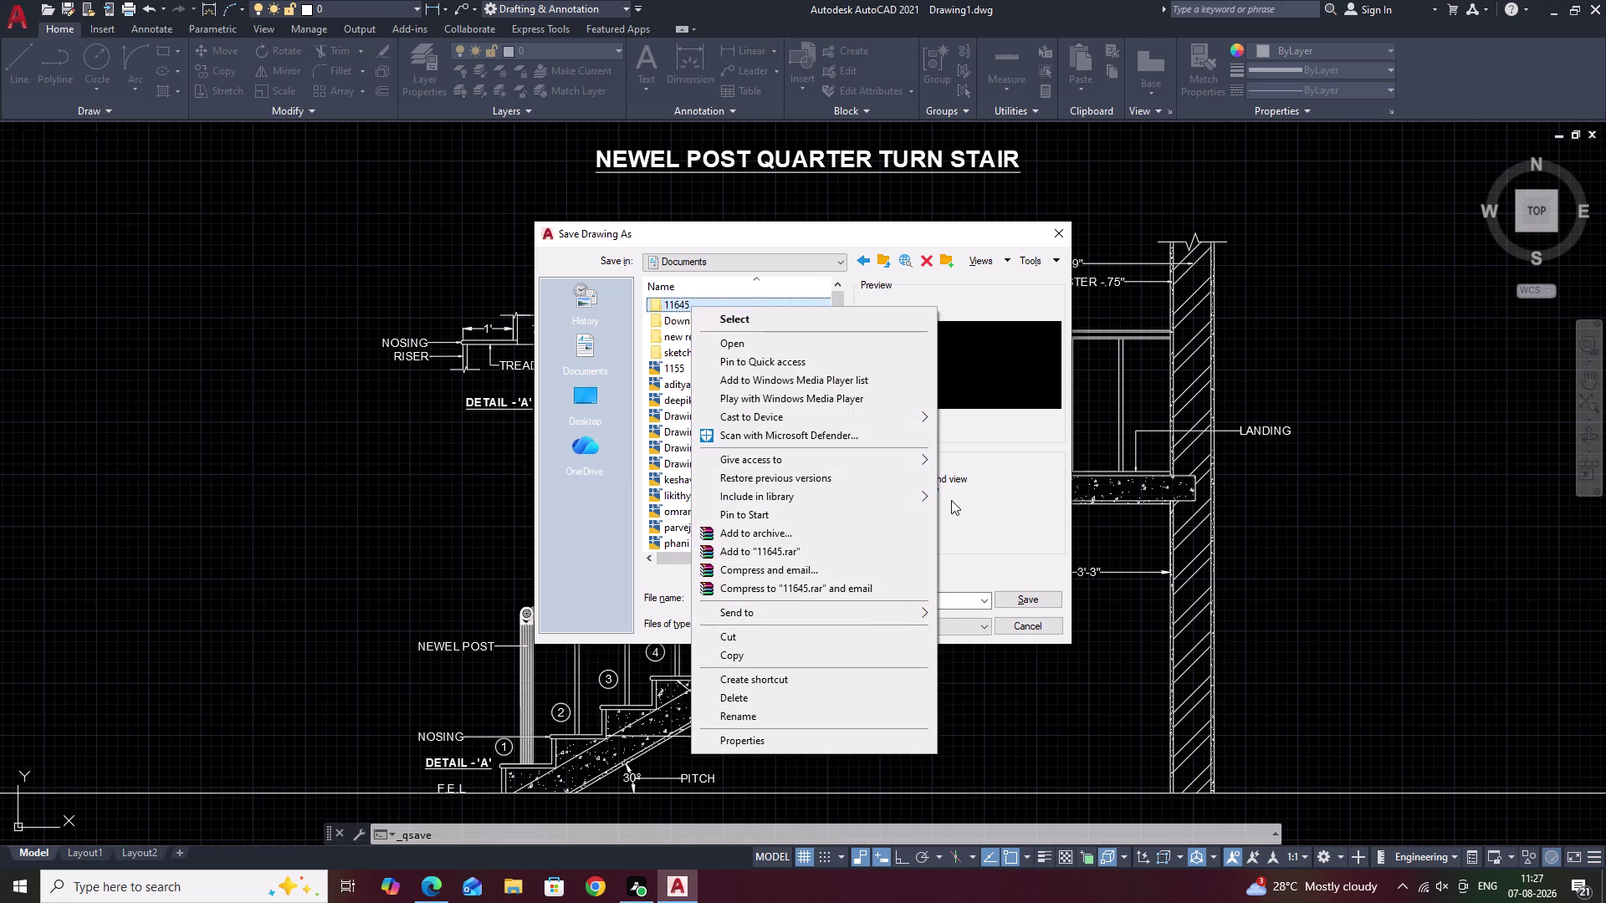
click(951, 500)
right_click(951, 500)
double_click(709, 306)
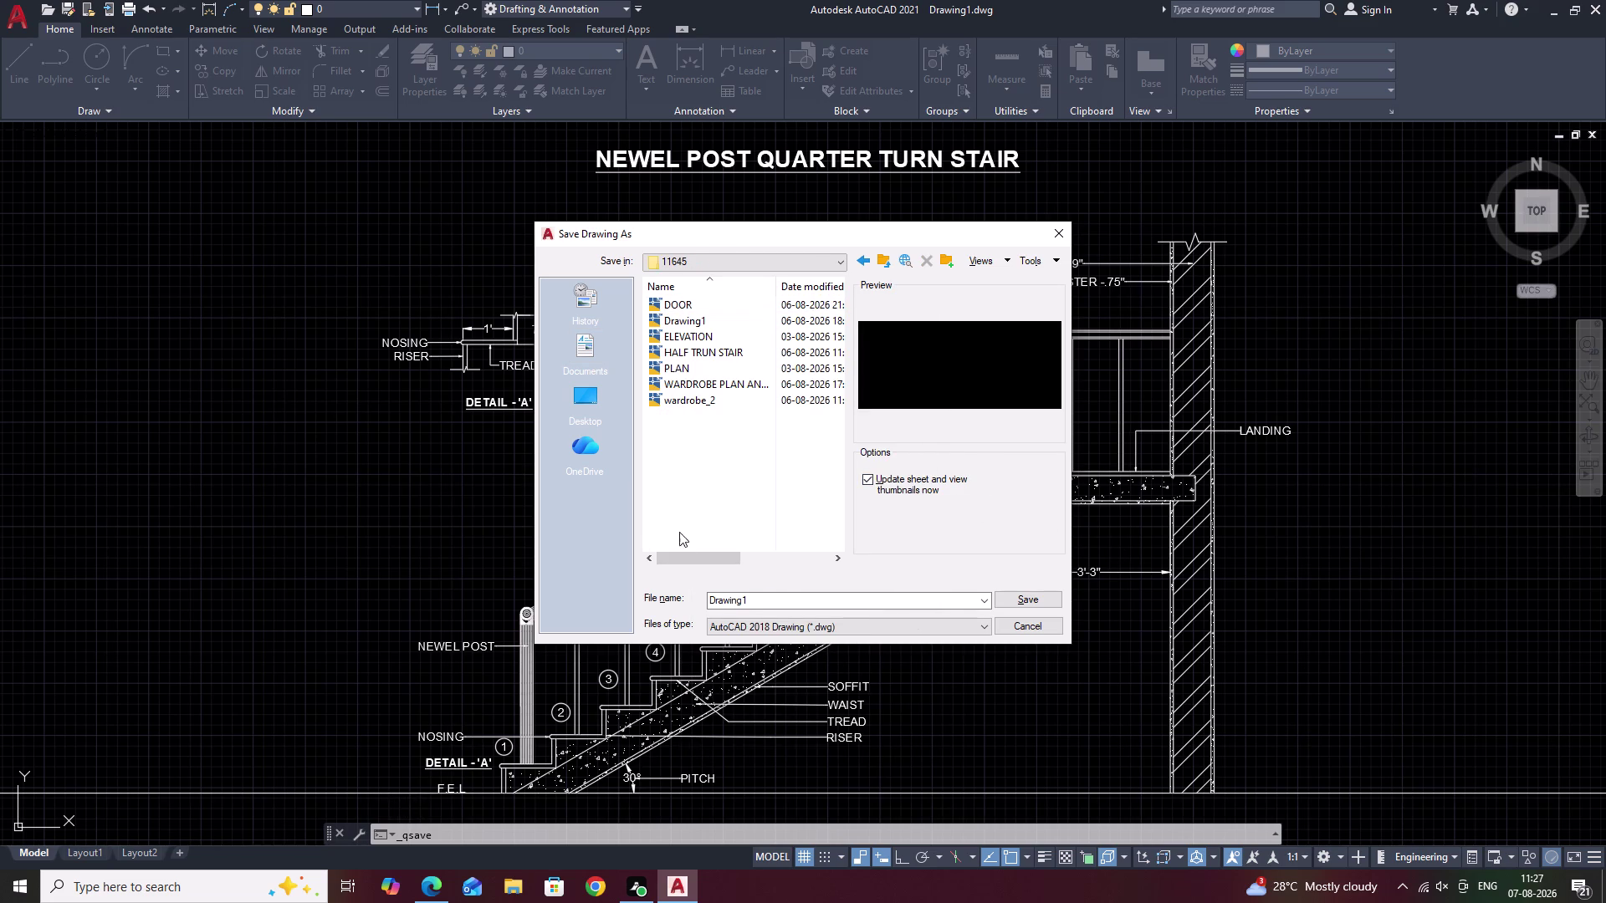
Save the drawing under the file name 'NEWEL POST'.
click(765, 601)
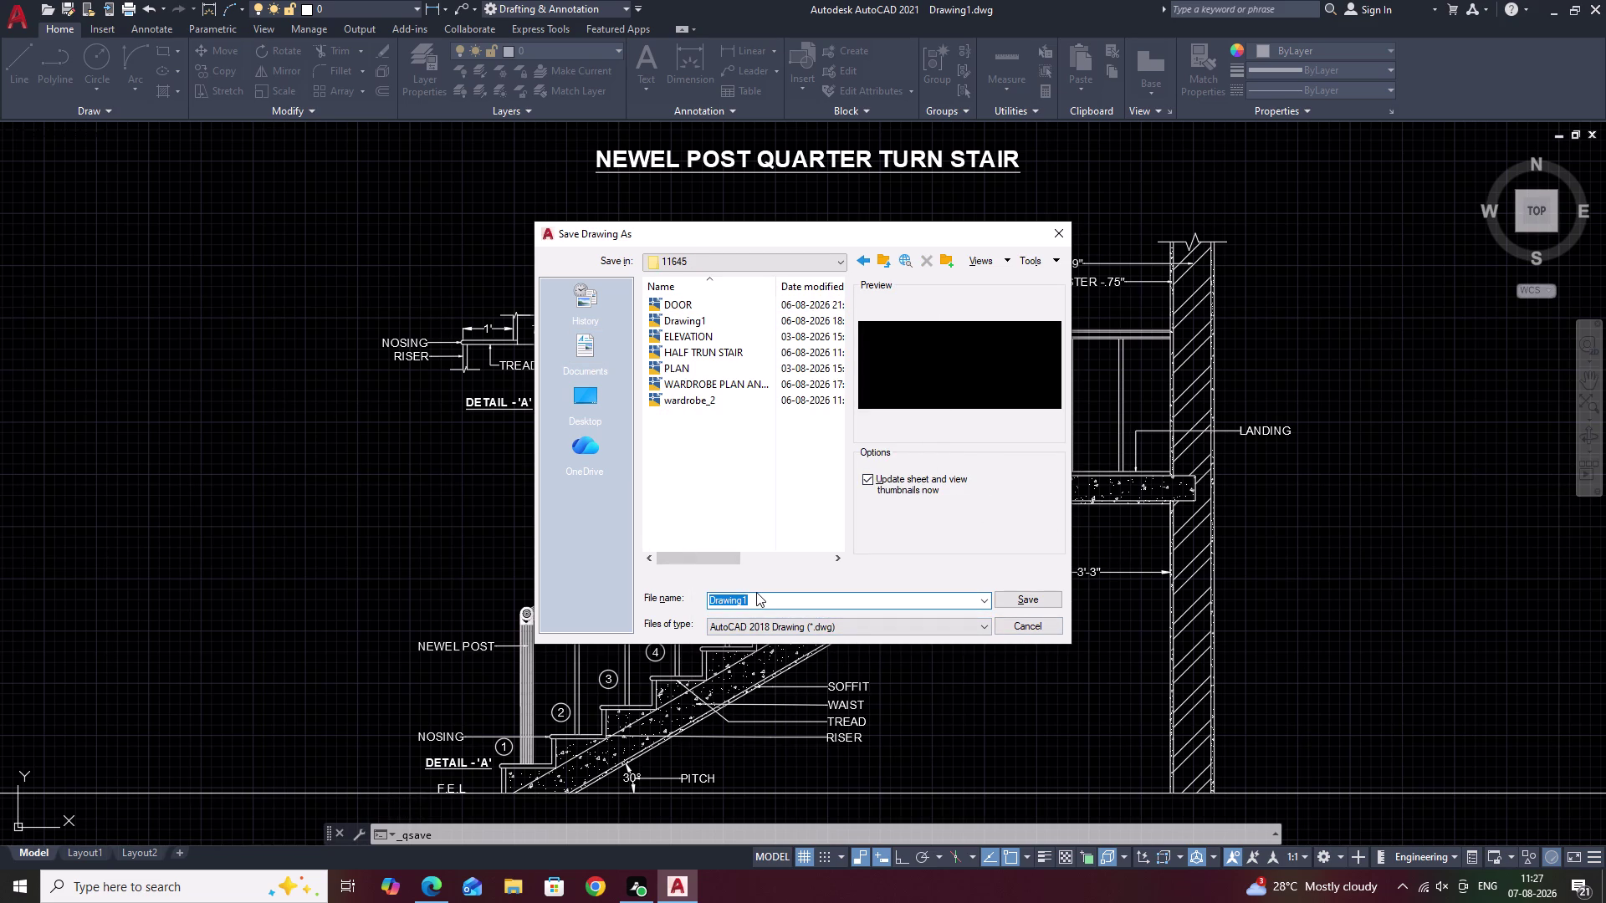
key(BackSpace)
text(NE)
text(WE)
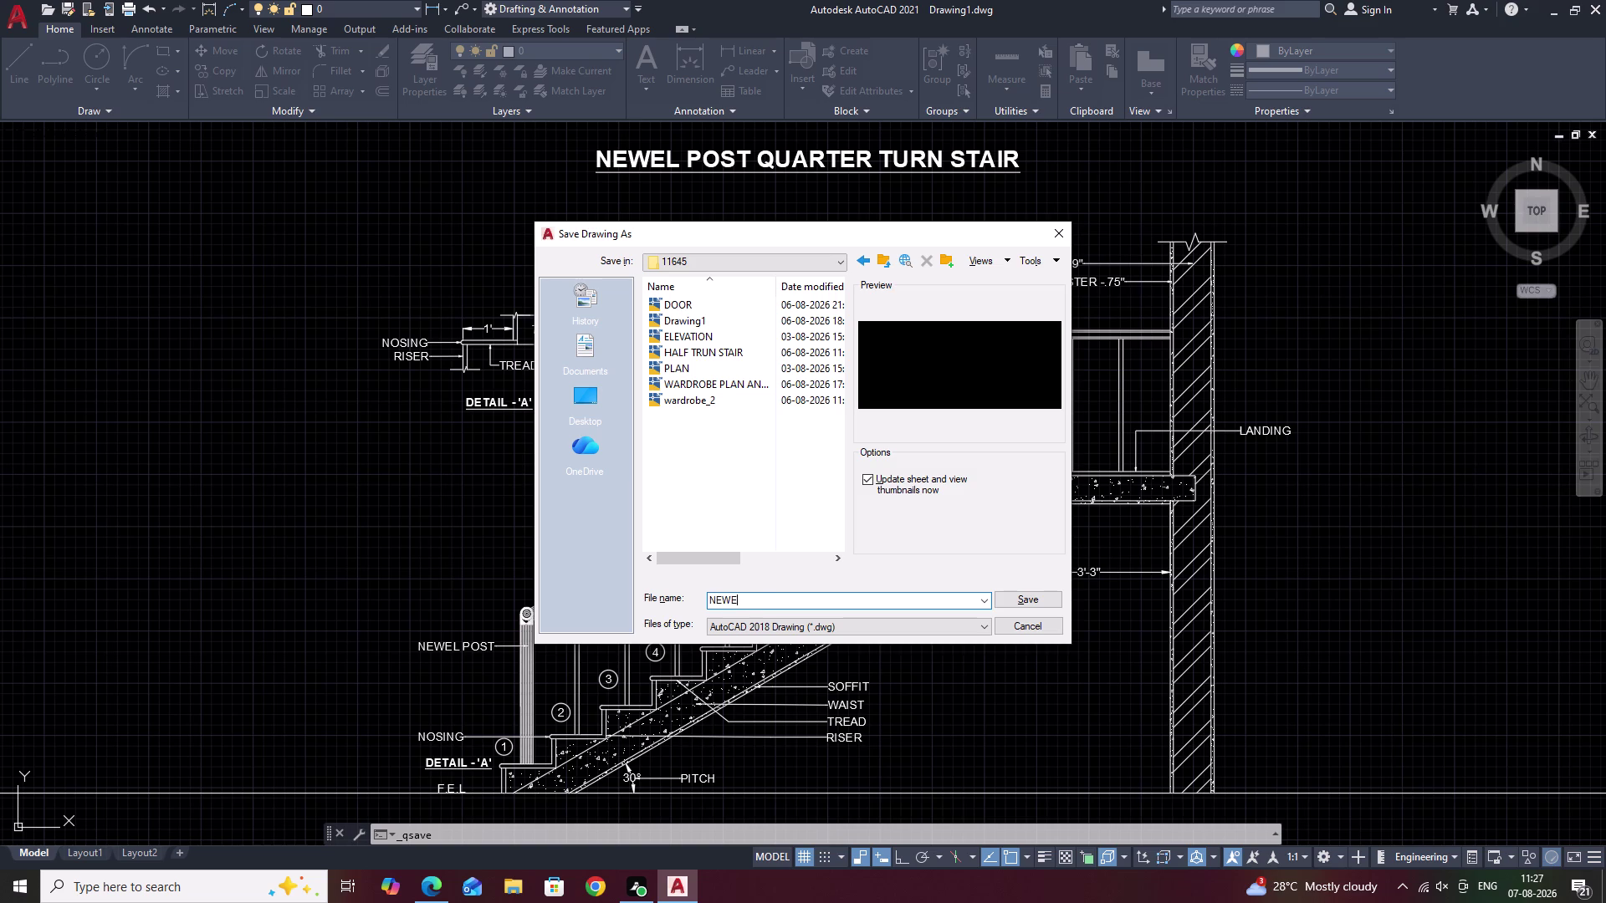
text(L P)
key(o)
key(s)
key(t)
click(1036, 599)
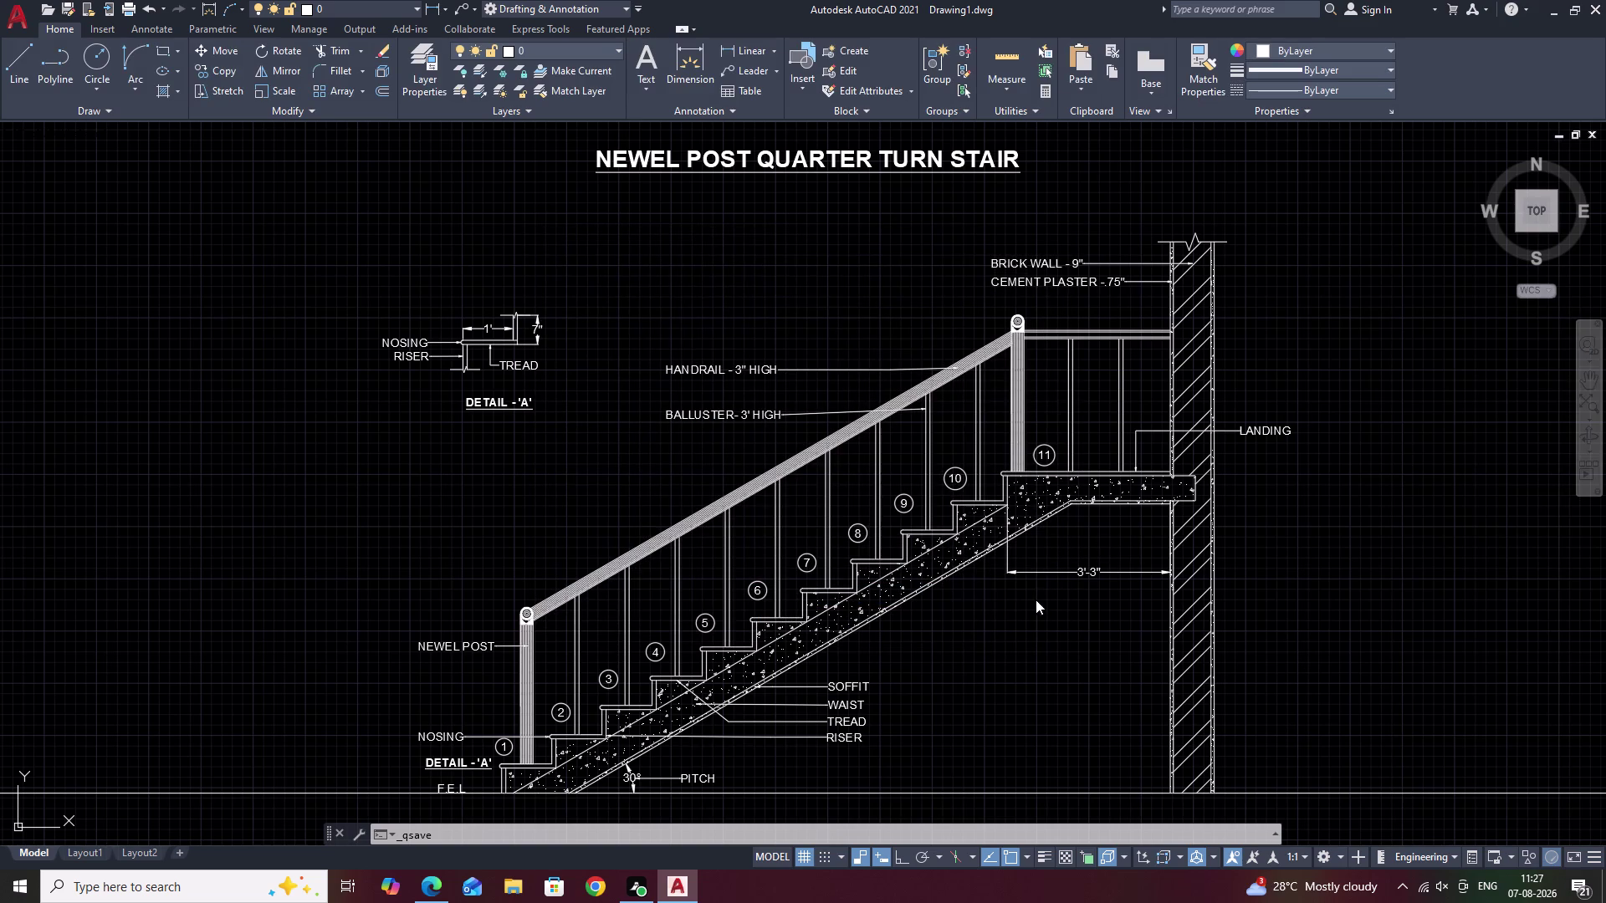
middle_drag(1051, 639, 1055, 632)
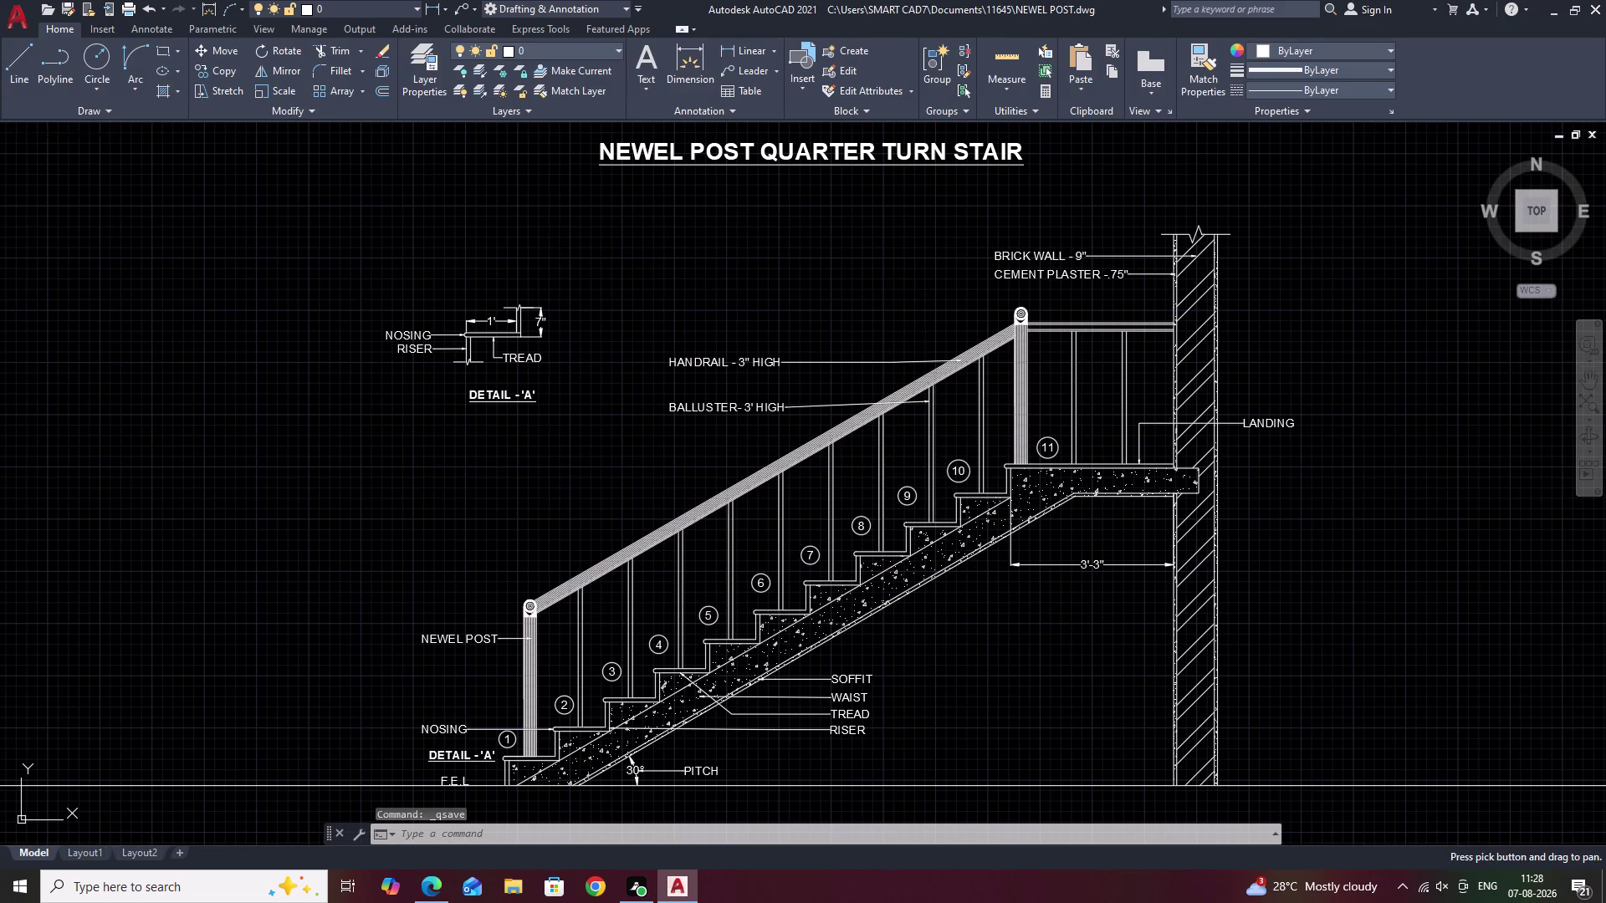
Fit the whole stair elevation in view and bring up the Plot - Model dialog.
scroll(down, 3)
middle_drag(1056, 630, 922, 622)
scroll(up, 3)
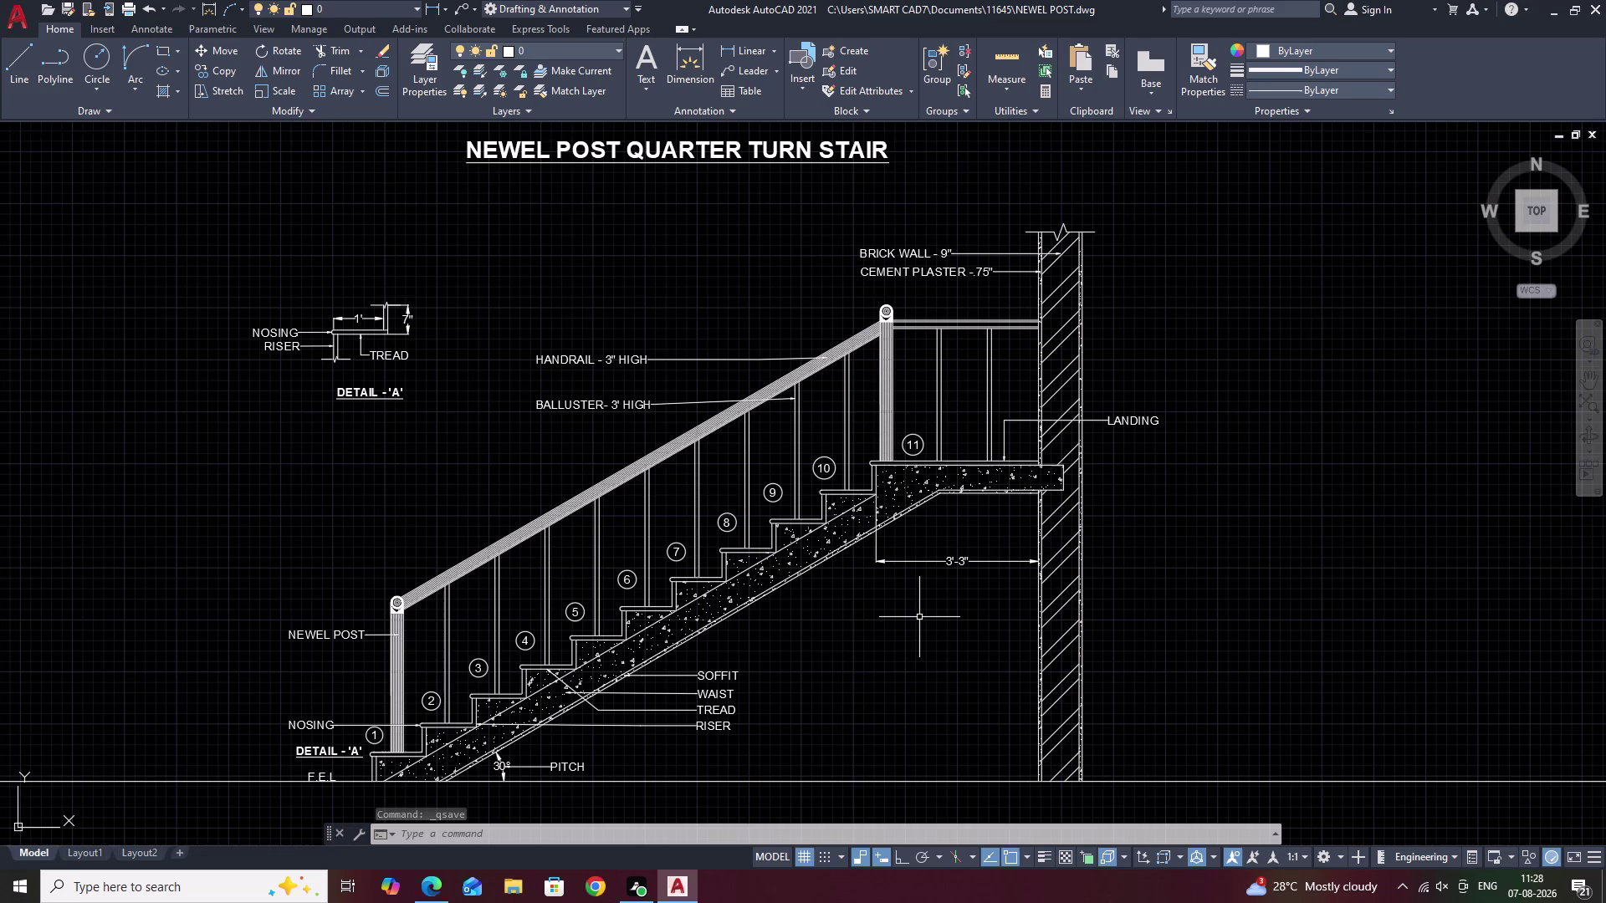
scroll(down, 3)
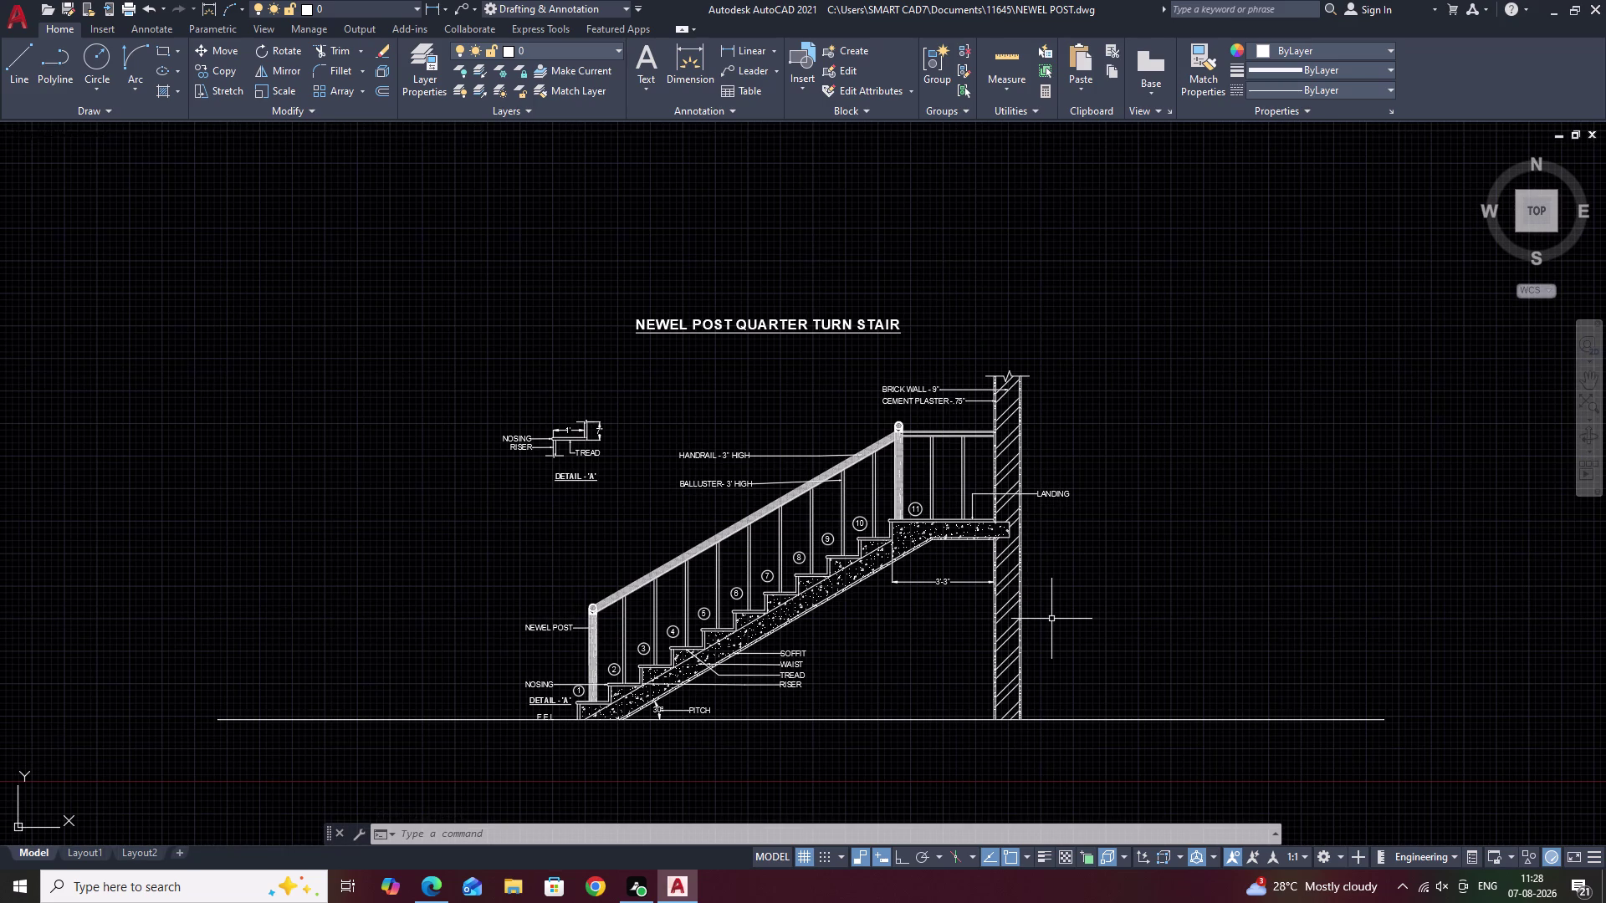
key(ctrl+p)
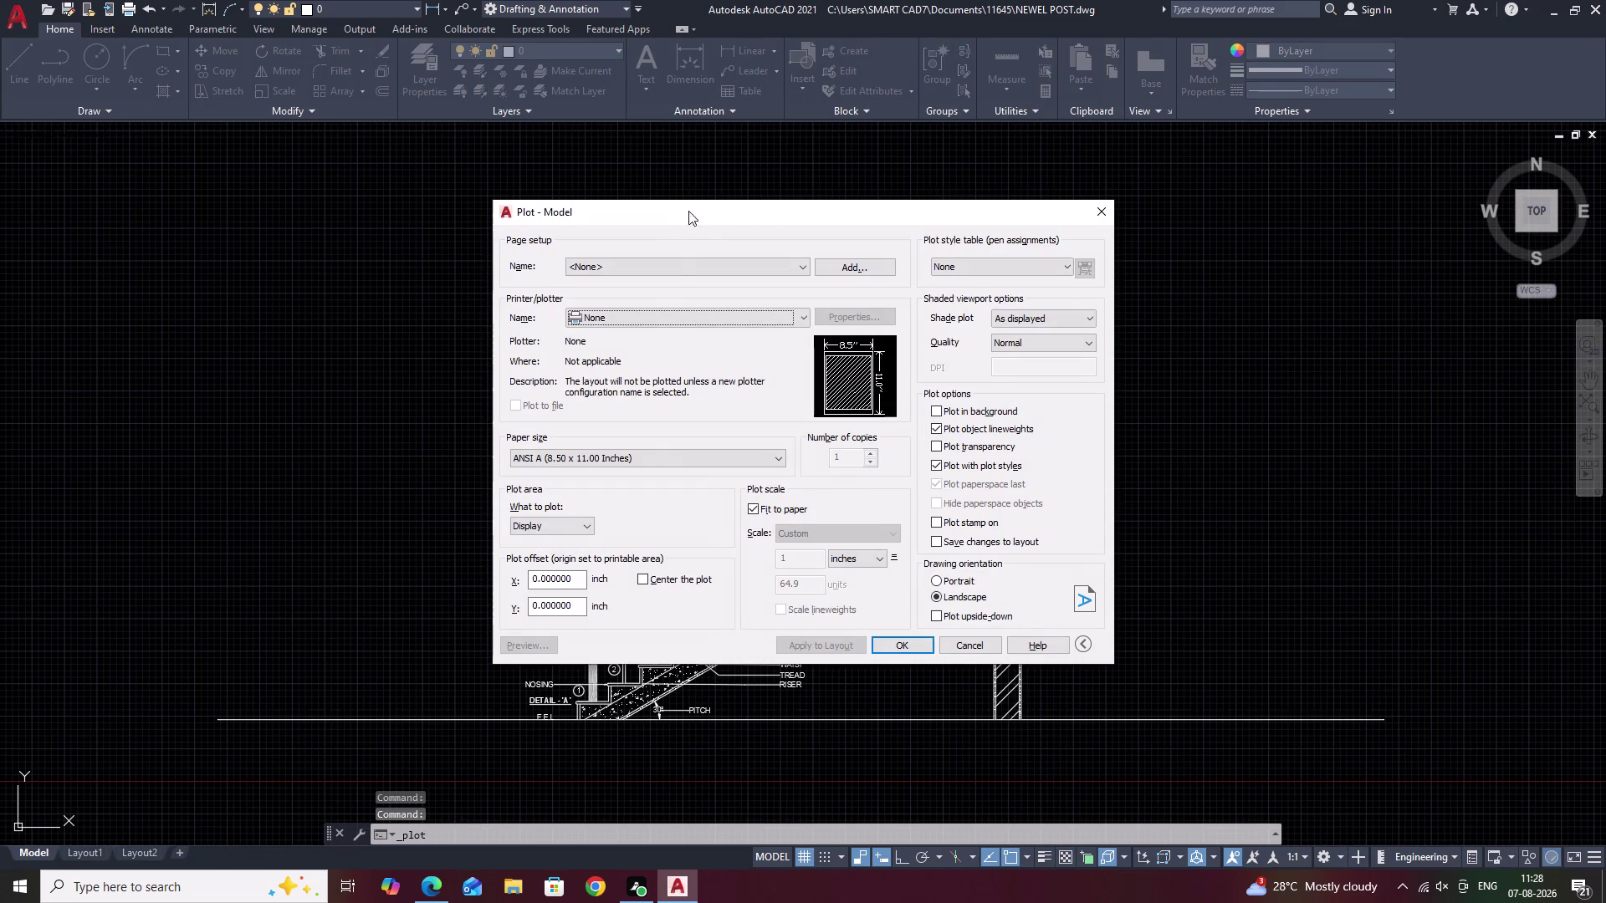
Set the plotter to DWG To PDF, window the stair elevation, and centre the plot.
click(659, 316)
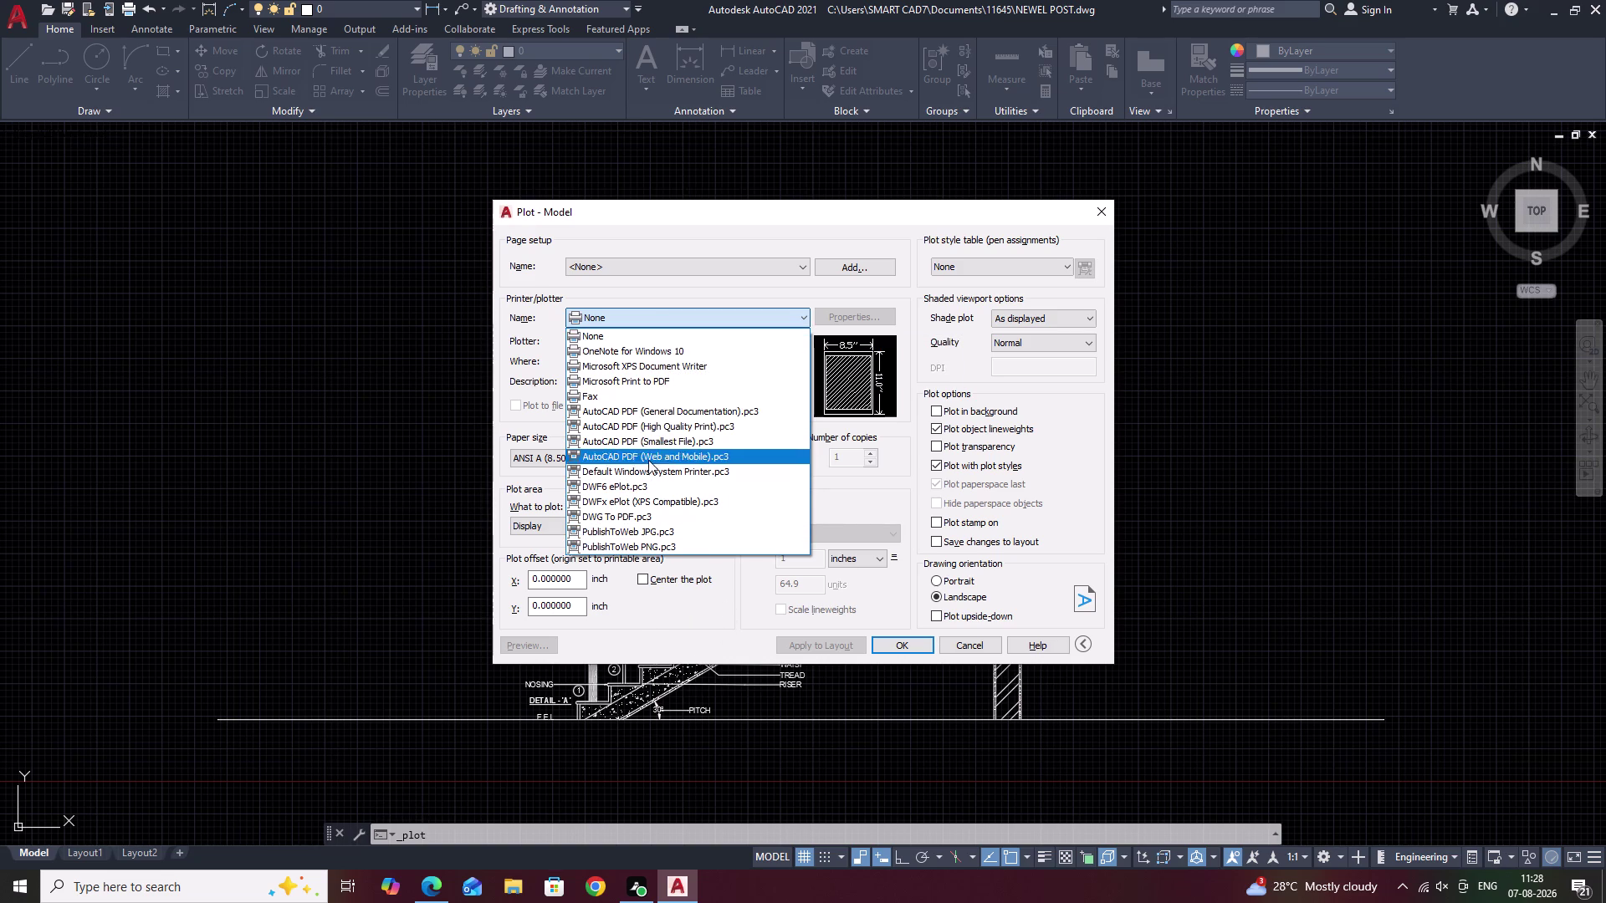
click(646, 514)
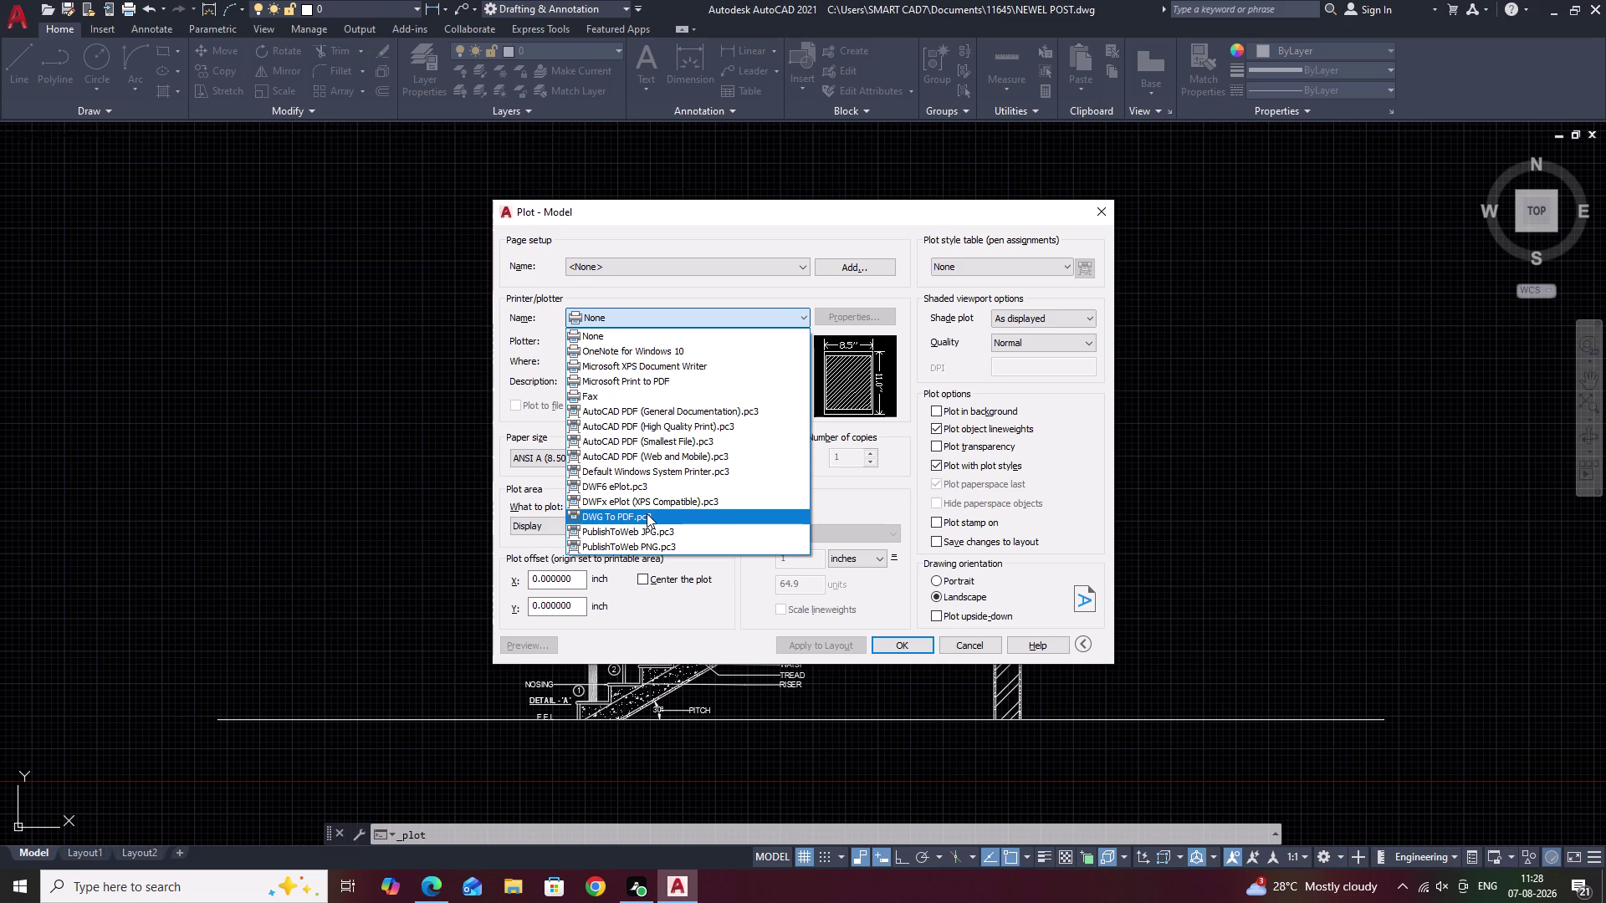
click(567, 532)
click(567, 575)
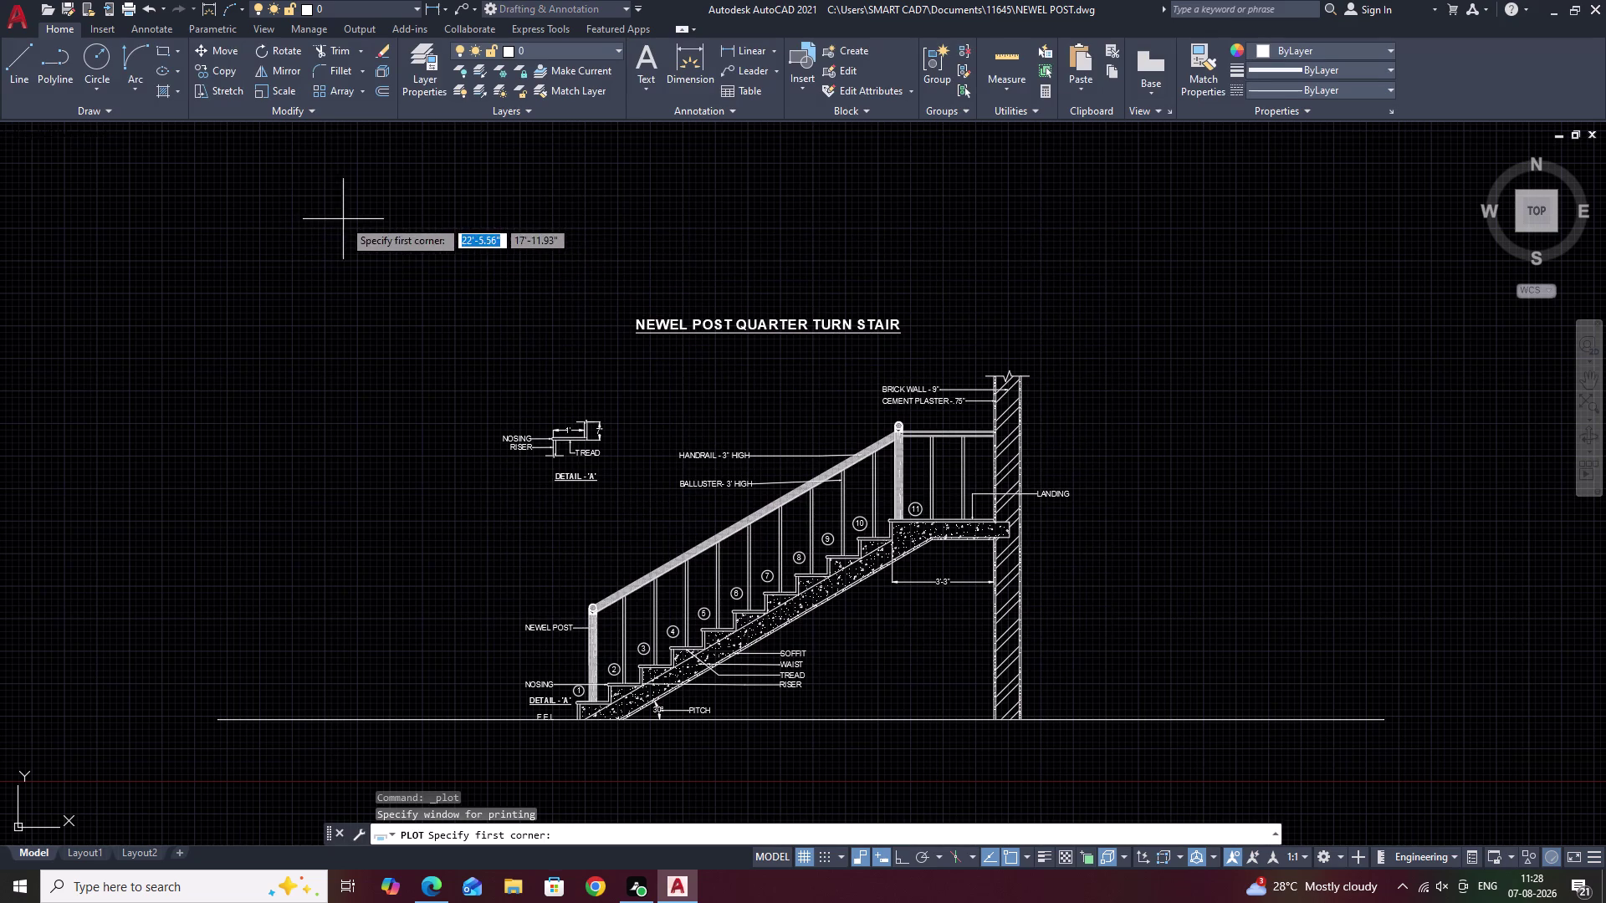
click(371, 242)
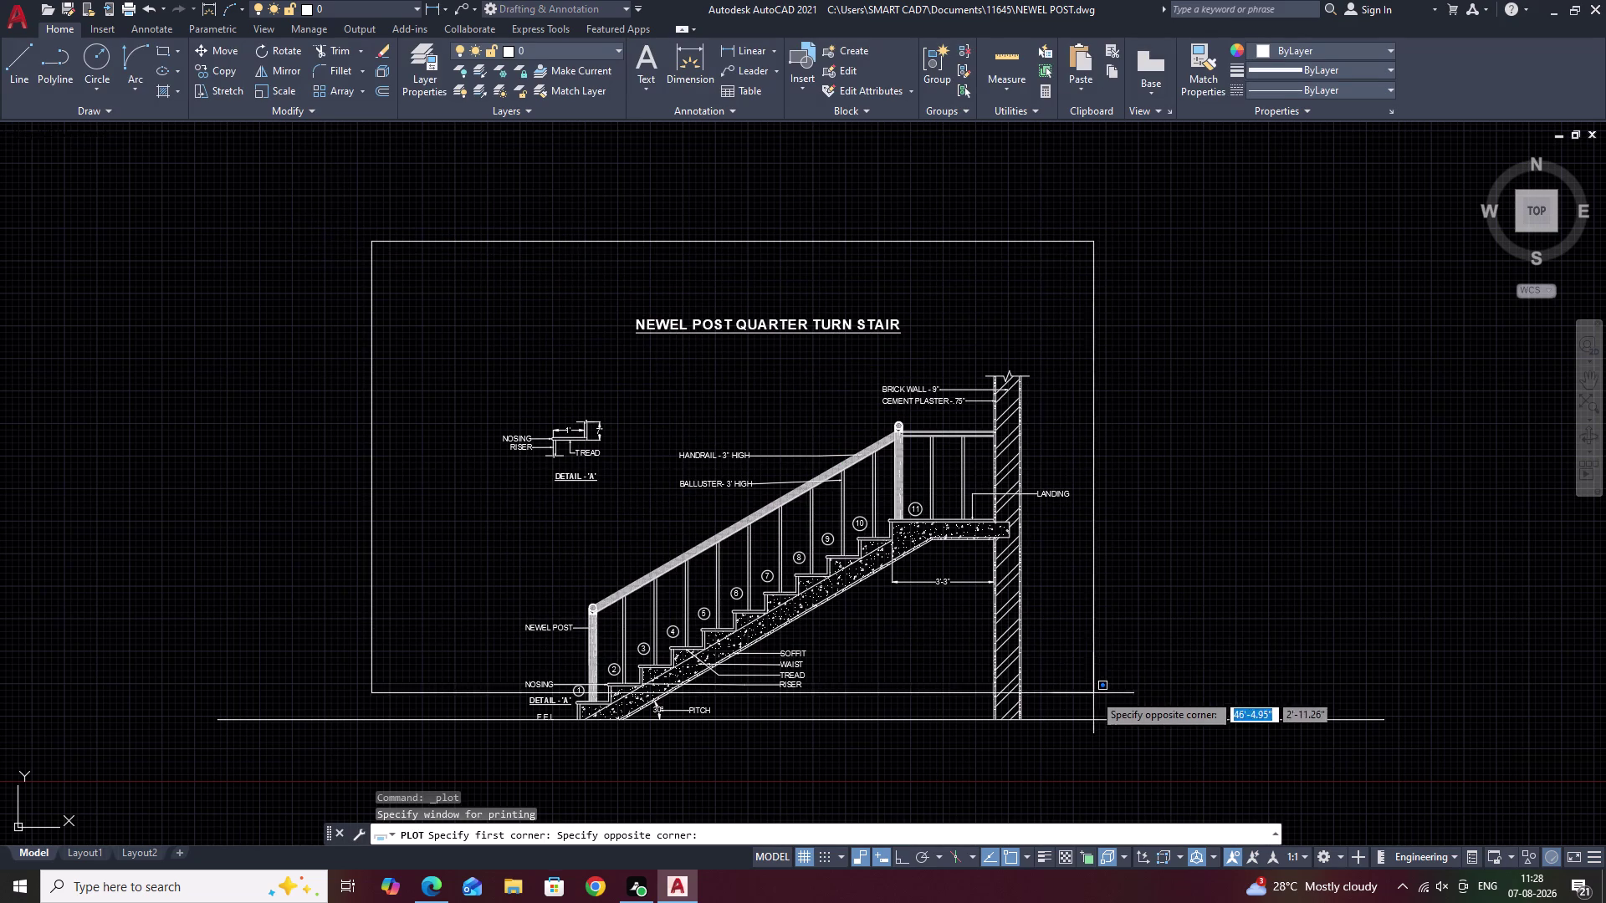
click(1168, 778)
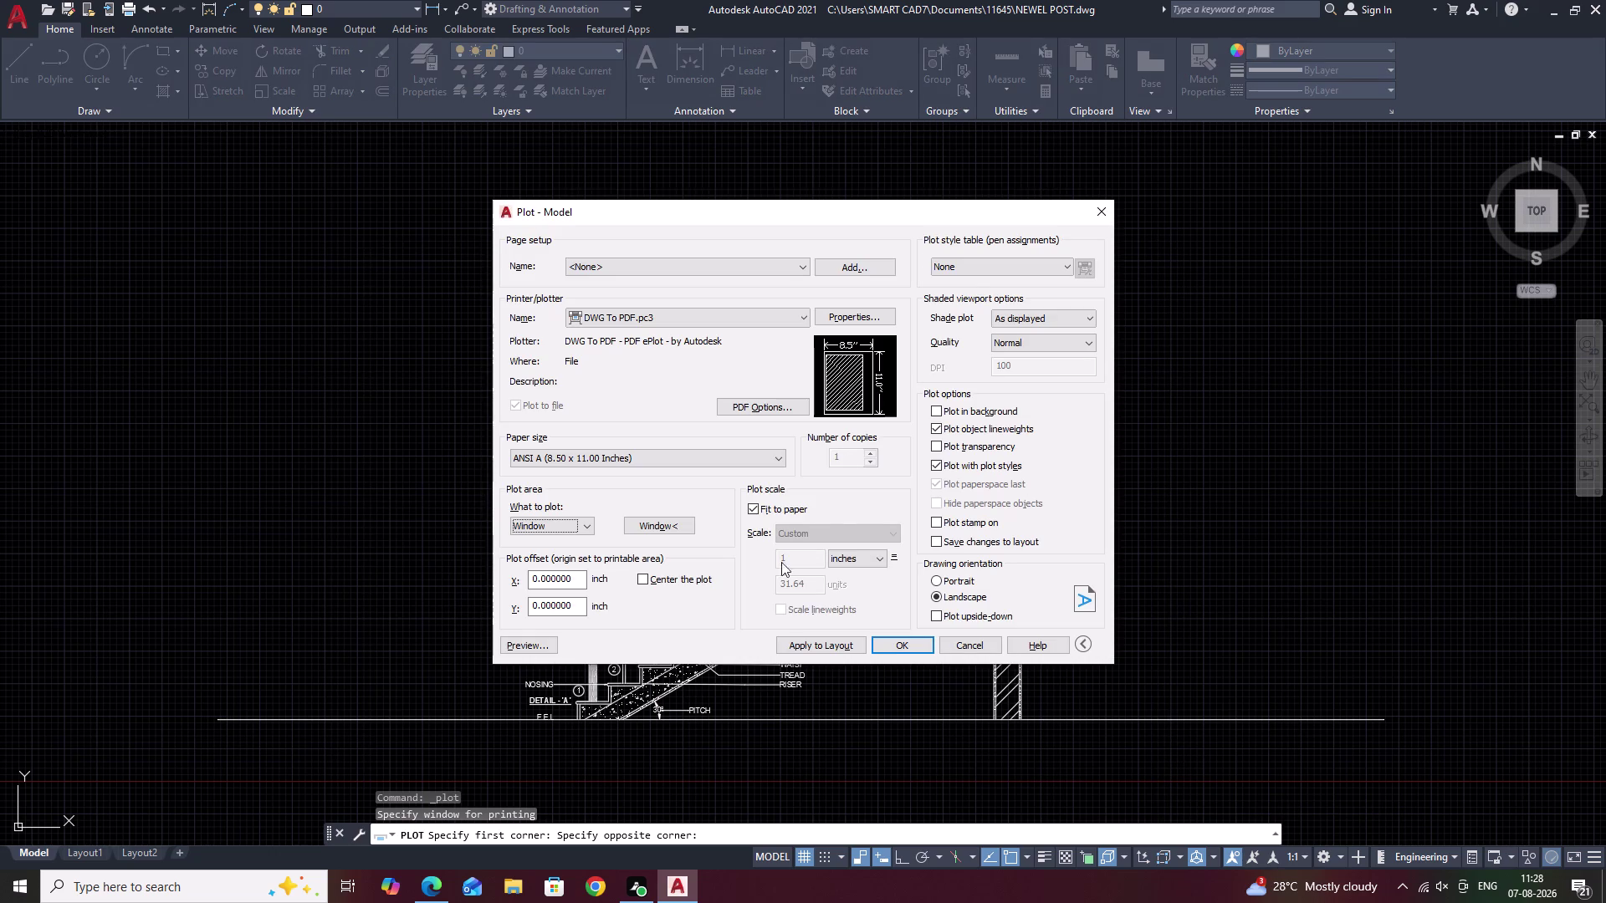
click(642, 580)
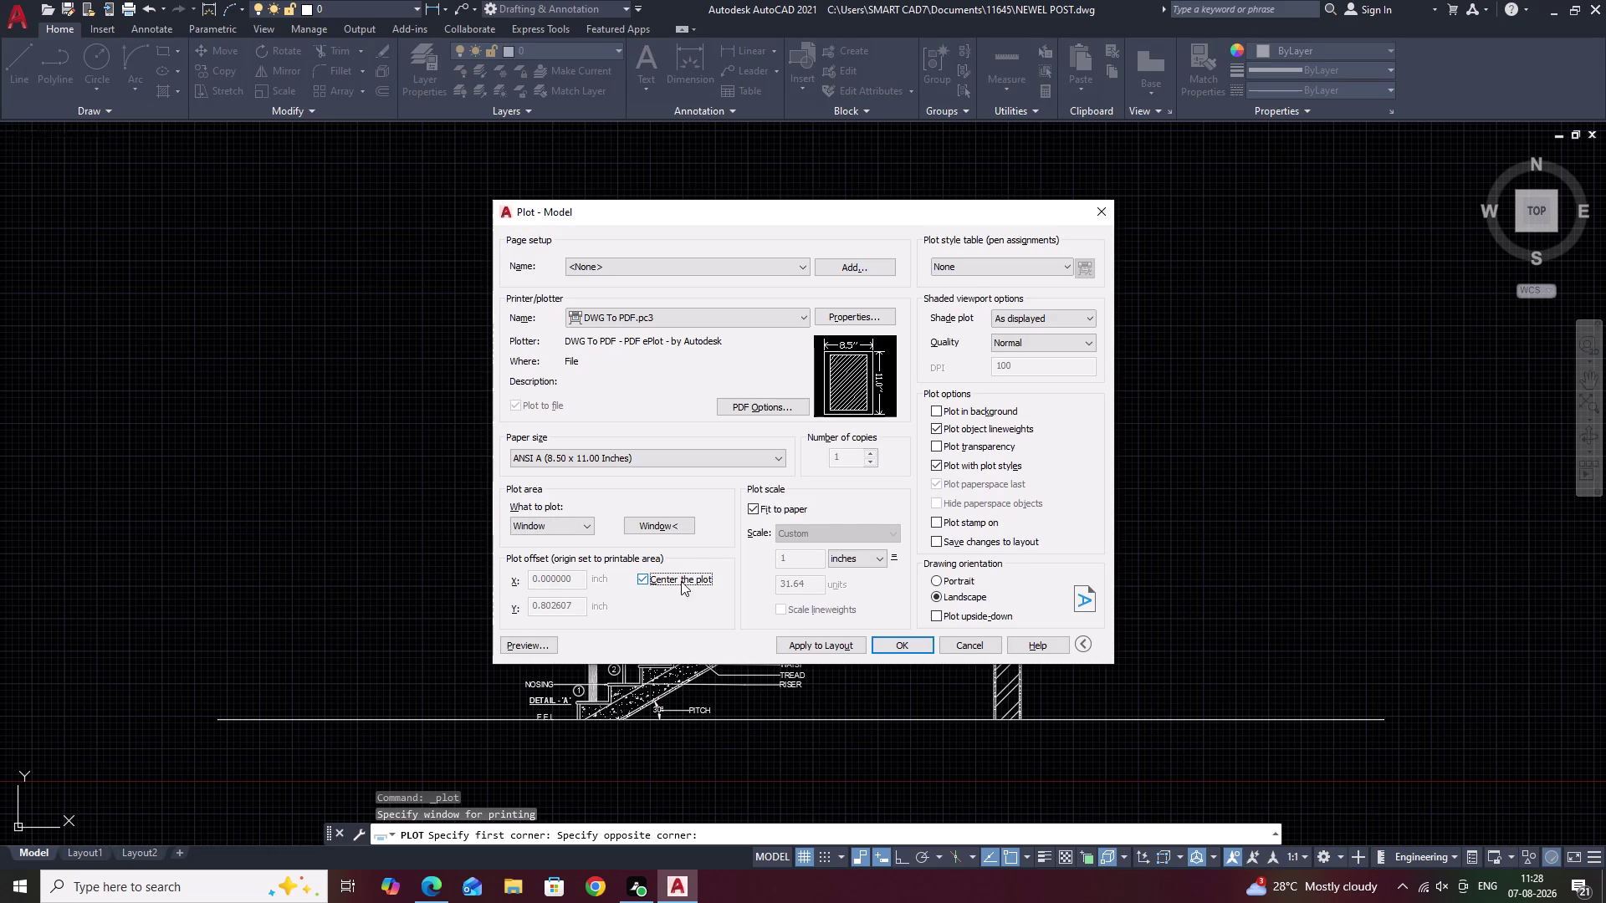
Save the plotted PDF into the 11645 folder.
click(909, 642)
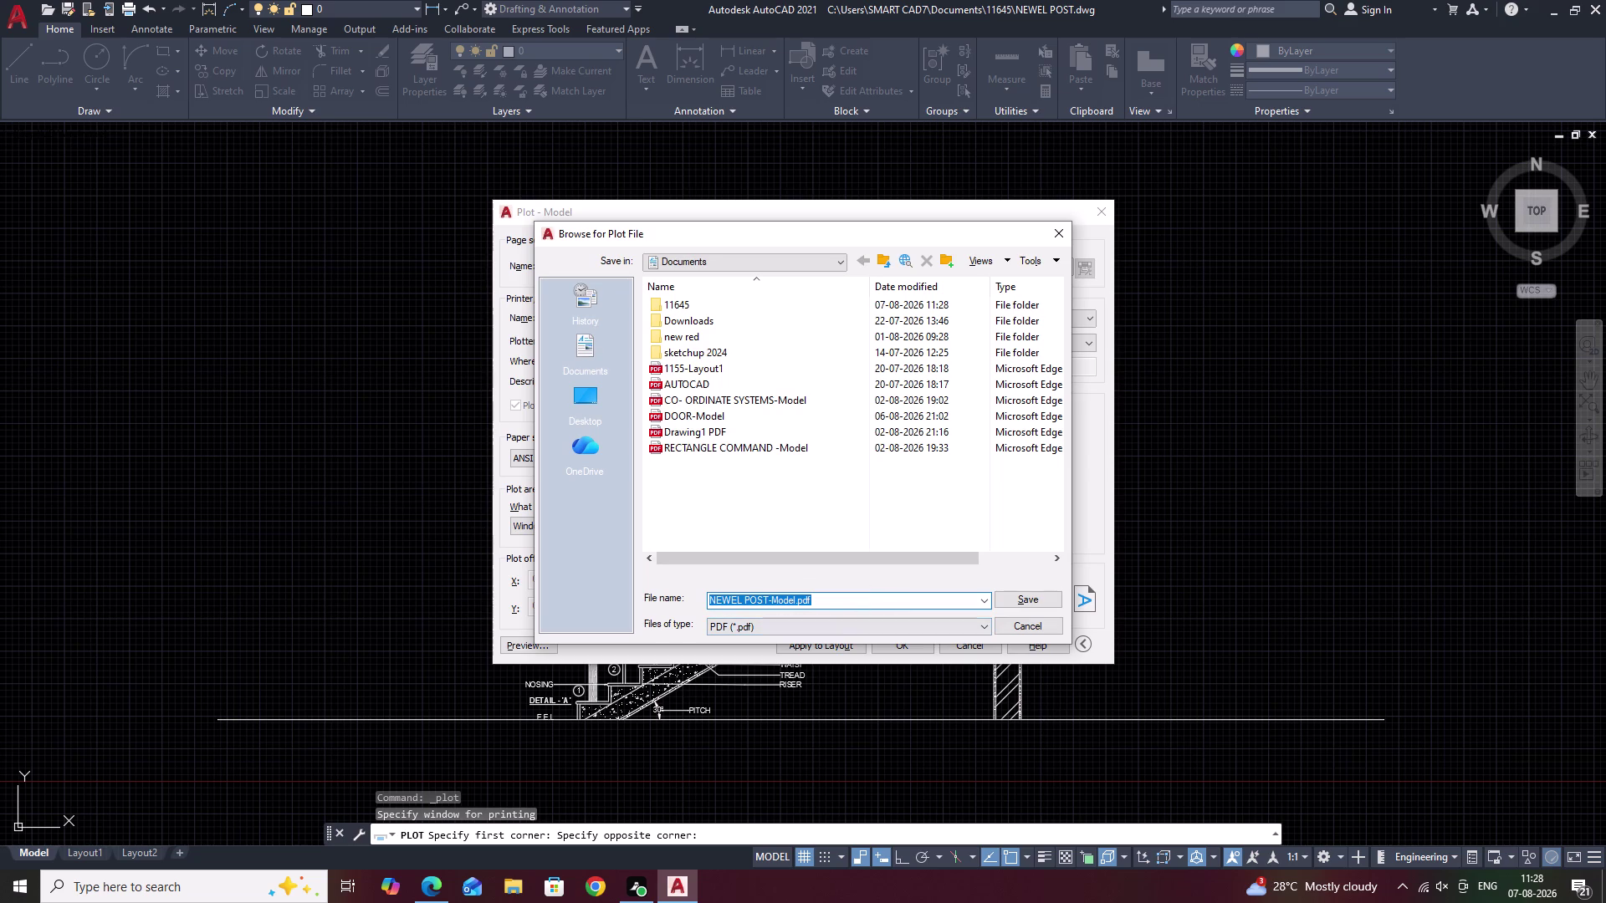
double_click(664, 300)
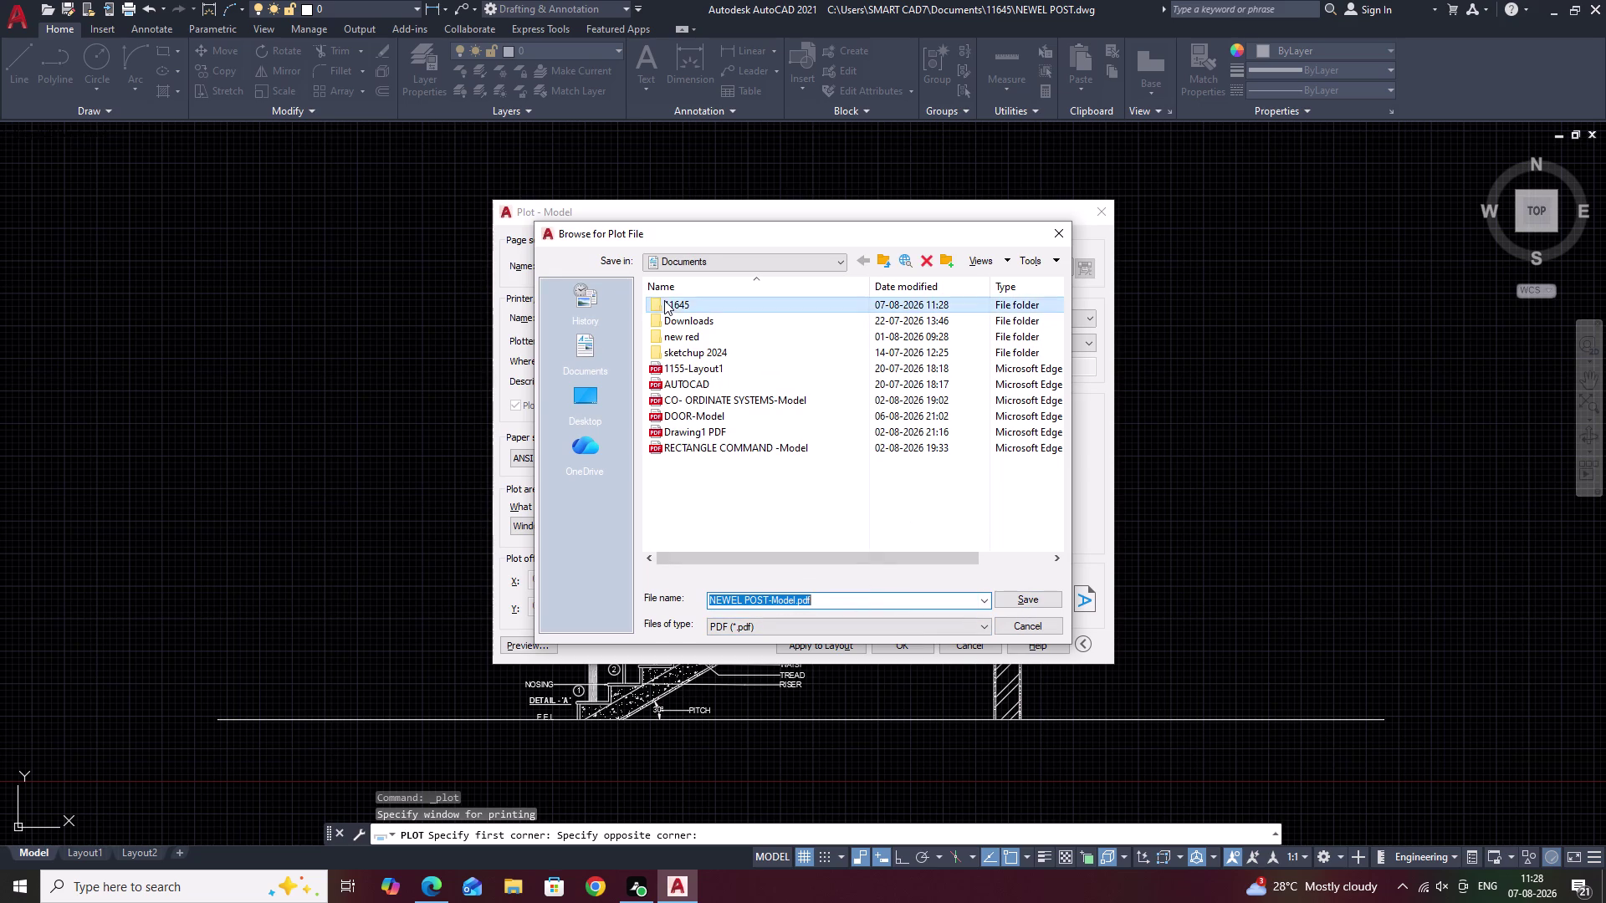
click(1029, 596)
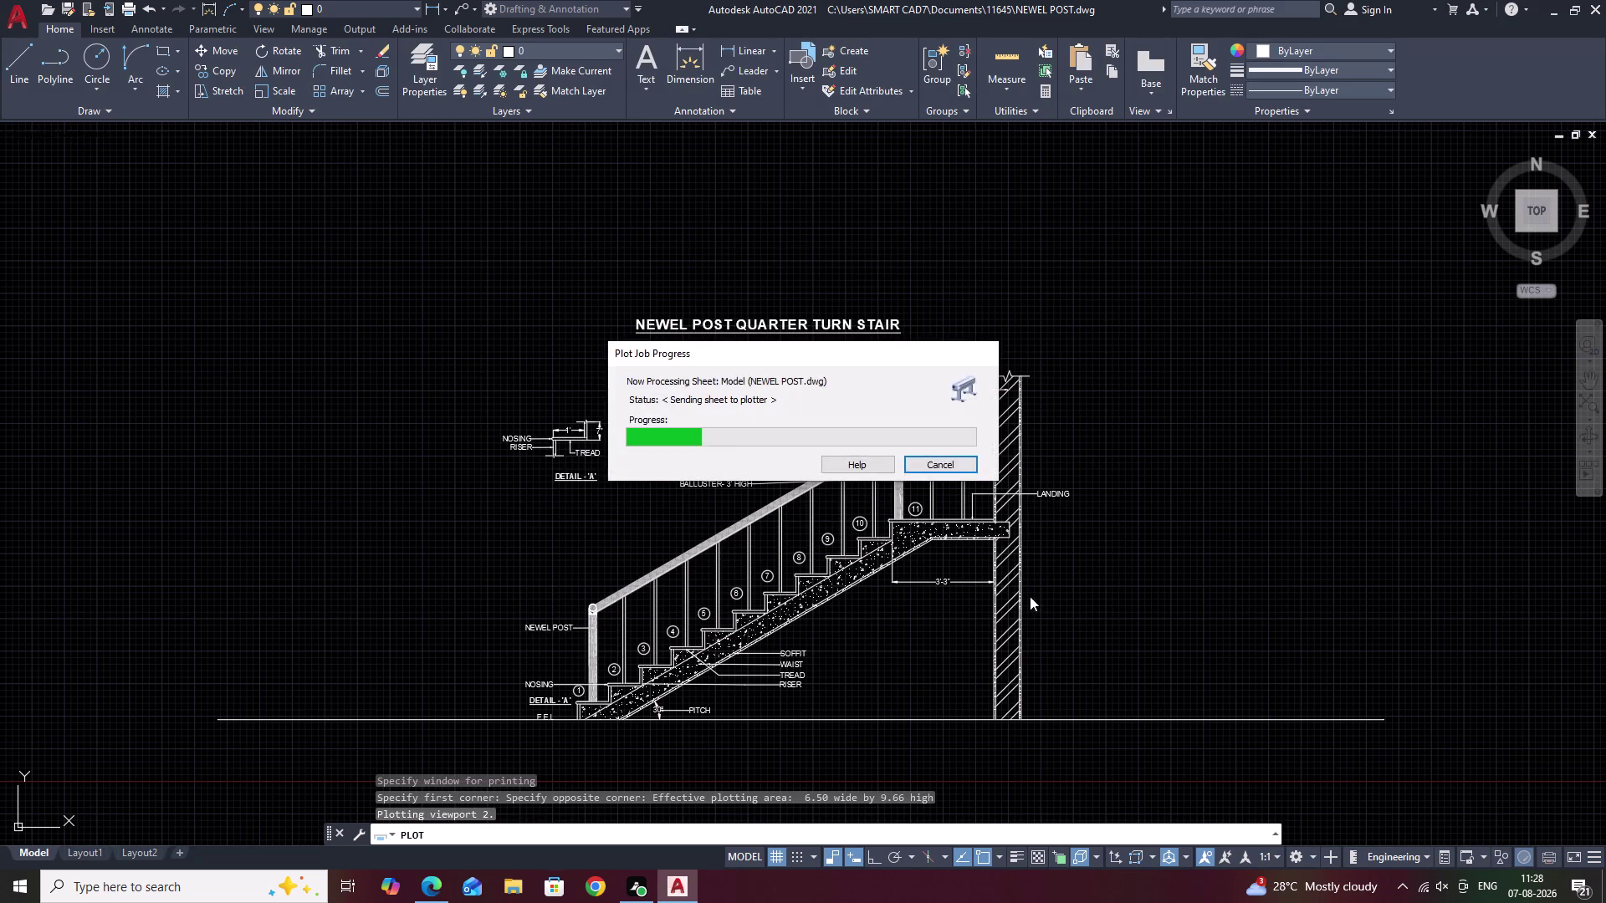